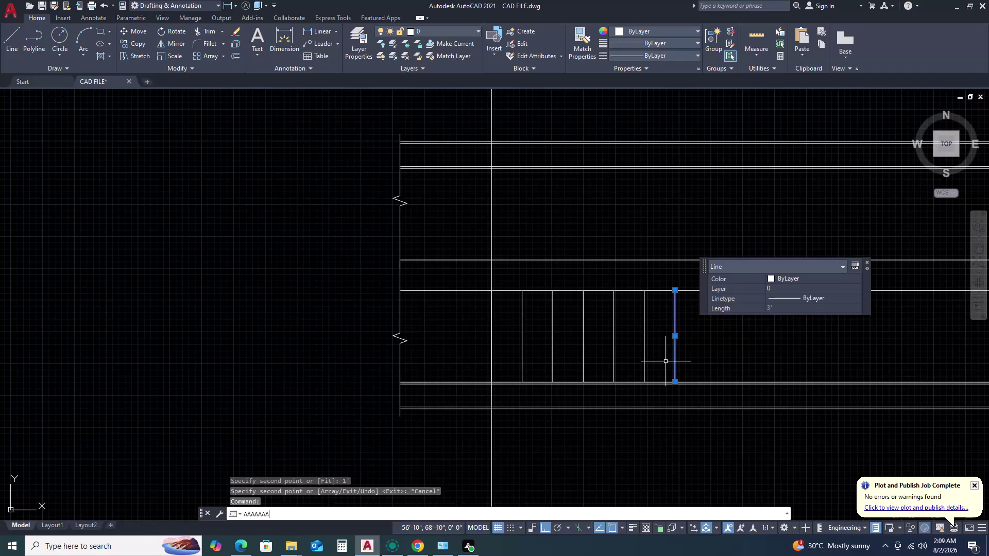
Cancel the pending array of the tread end line.
key(BackSpace)
text(R)
key(space)
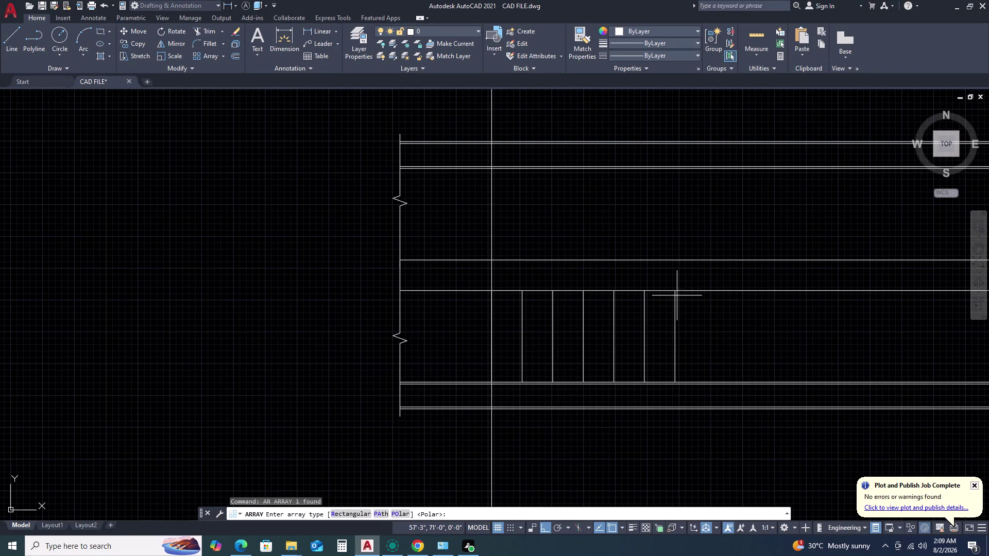
key(Escape)
Draw a vertical line from the last tread end to the upper wall edge, then erase it as overlong.
key(l)
key(space)
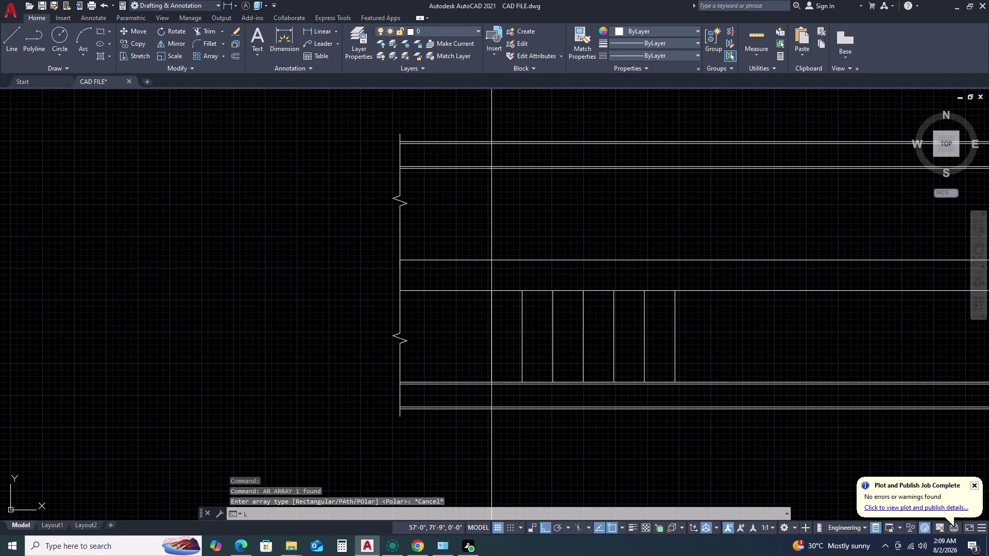
click(674, 291)
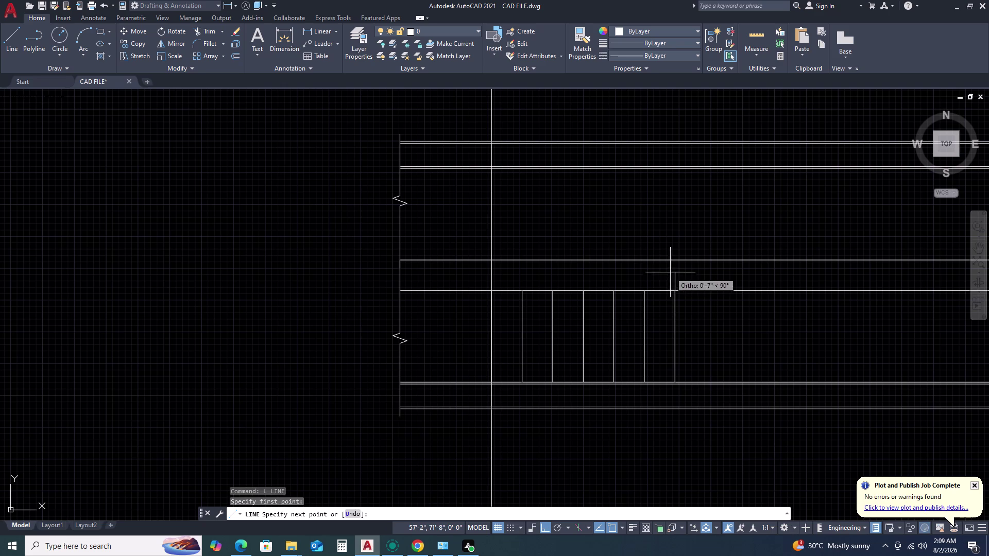
click(673, 140)
key(Escape)
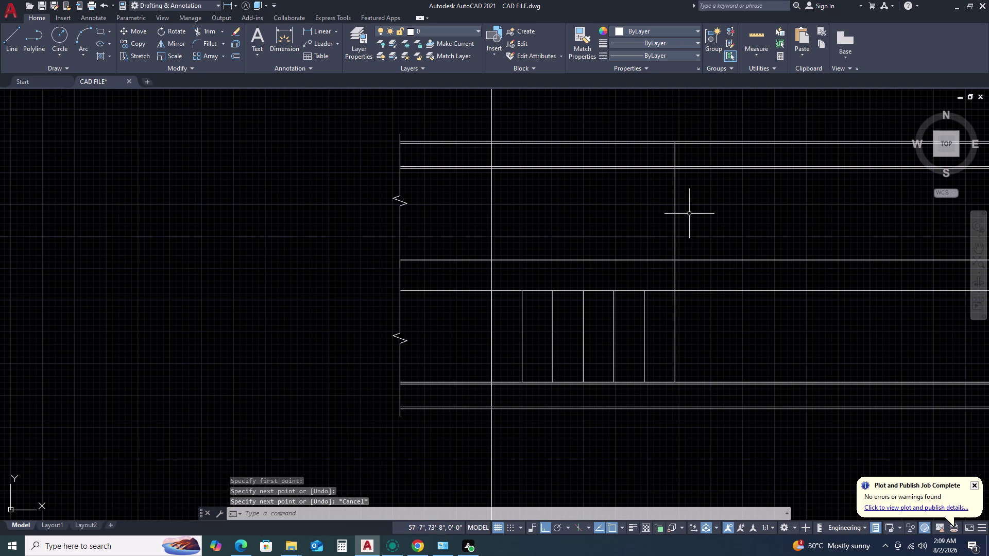
drag(682, 213, 668, 215)
click(650, 218)
key(Delete)
Redraw the vertical line from the last tread end only up to the landing line.
key(l)
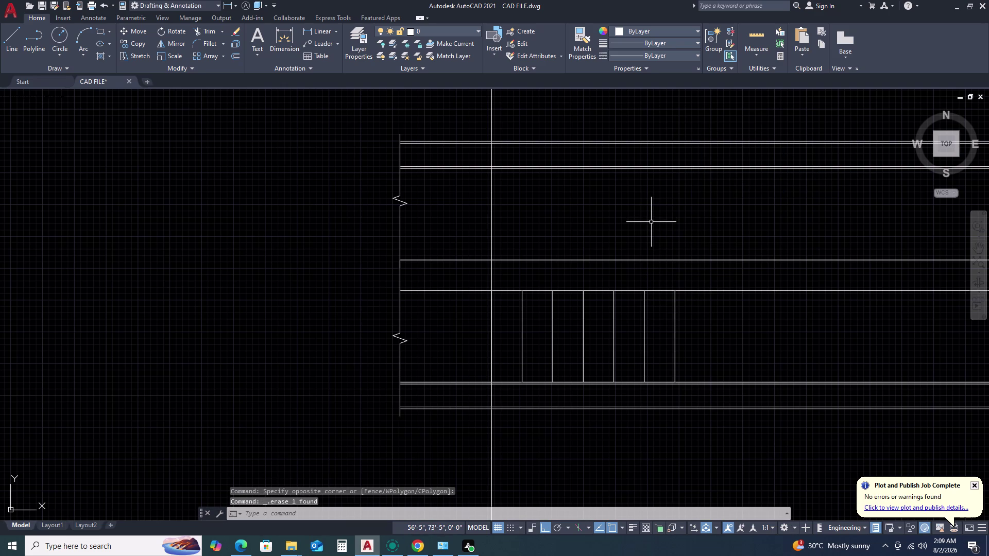
key(space)
click(675, 292)
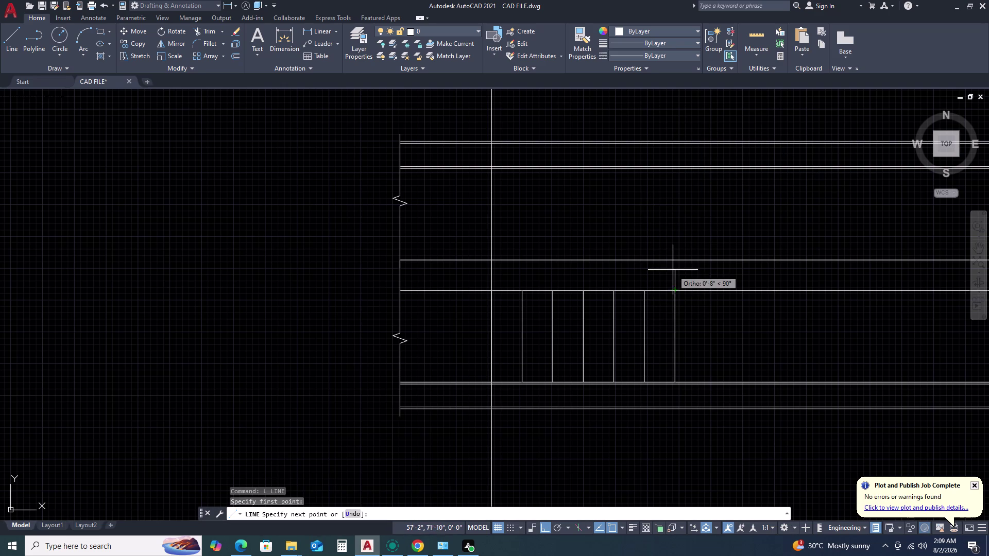
click(676, 260)
key(Escape)
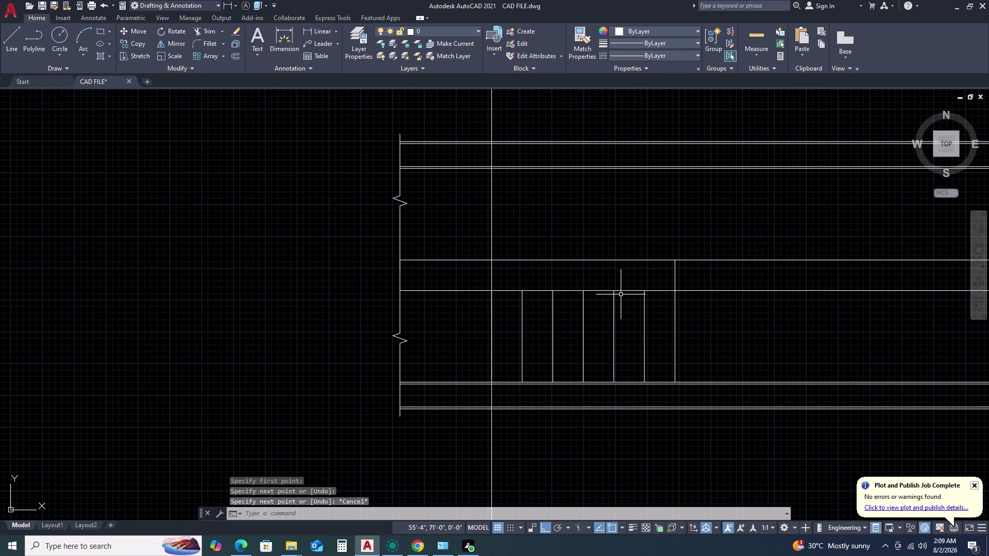
click(675, 314)
text(AR)
key(space)
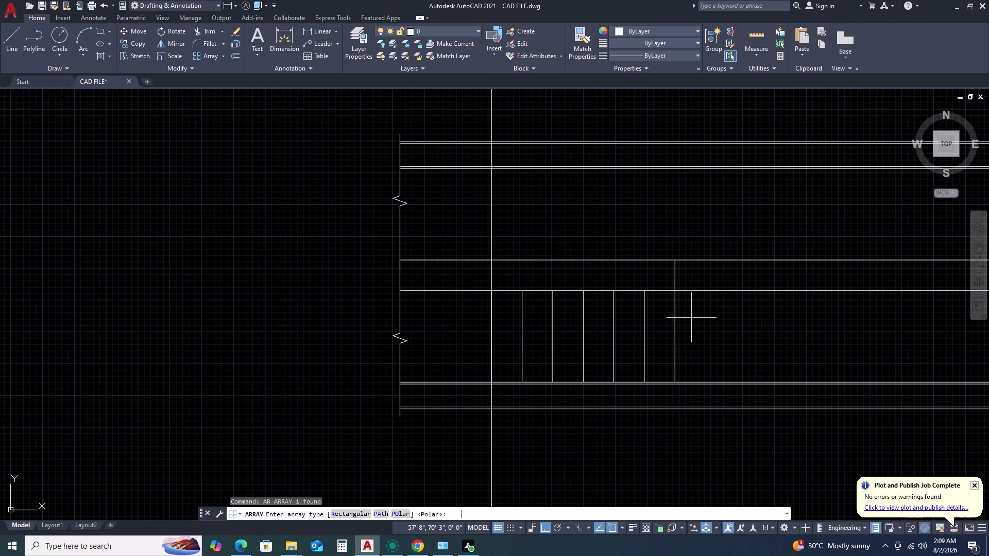
Make it a polar array centred at the short line's top end with 9 items.
click(402, 516)
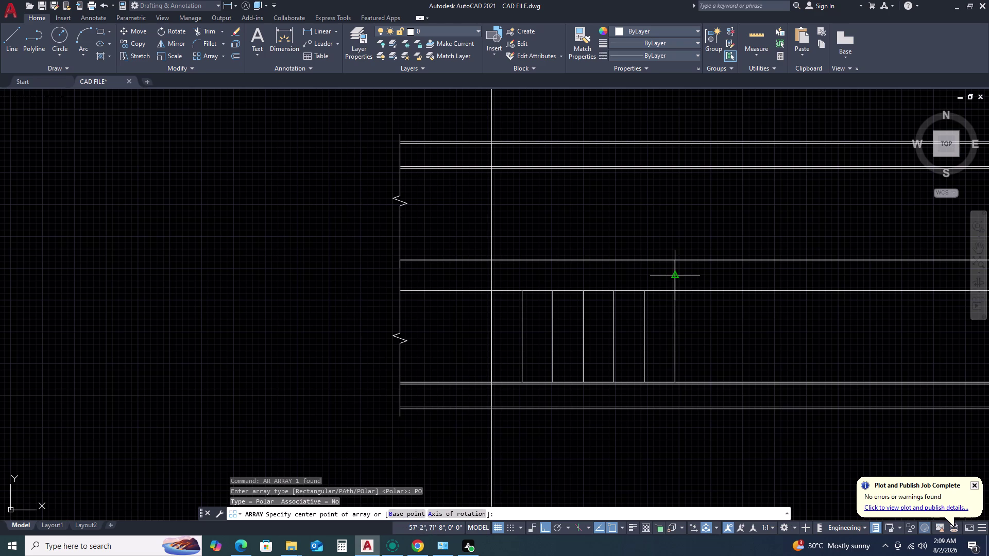
click(673, 274)
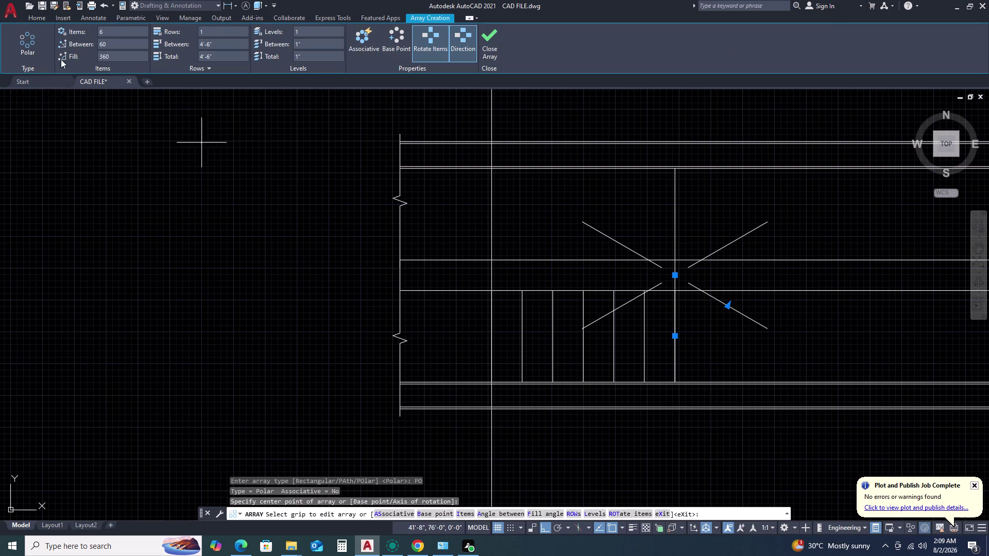
click(107, 32)
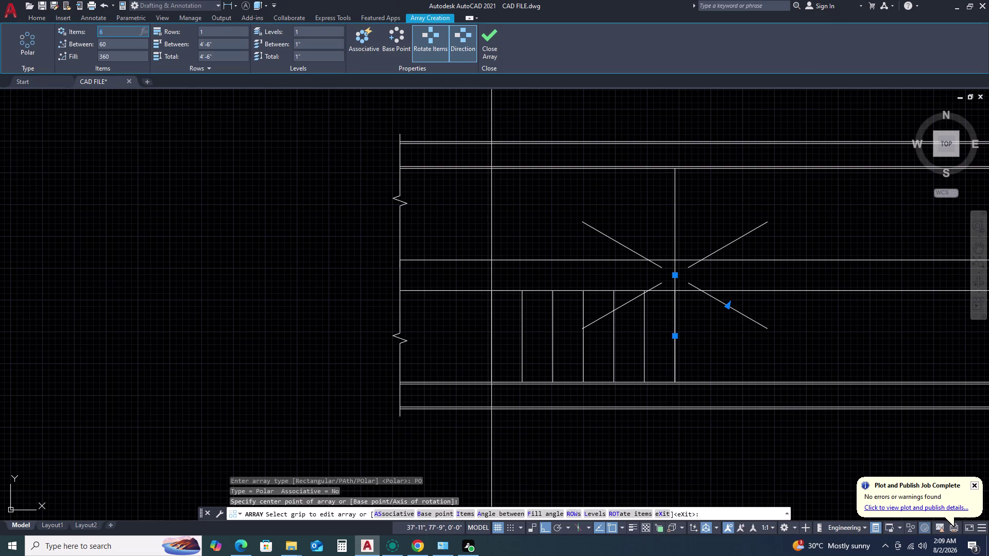
key(Page_Up)
key(Return)
click(119, 44)
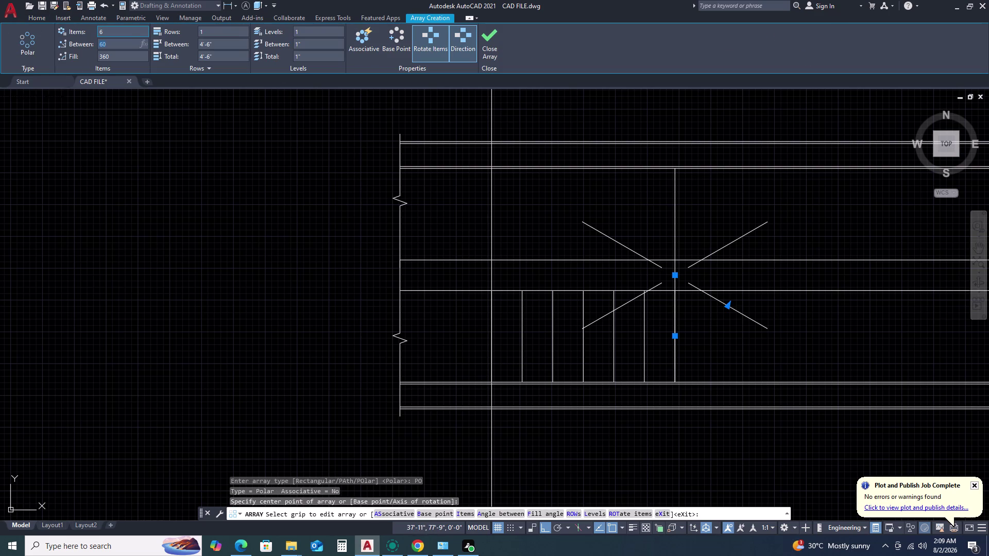
click(112, 28)
key(Page_Up)
key(Return)
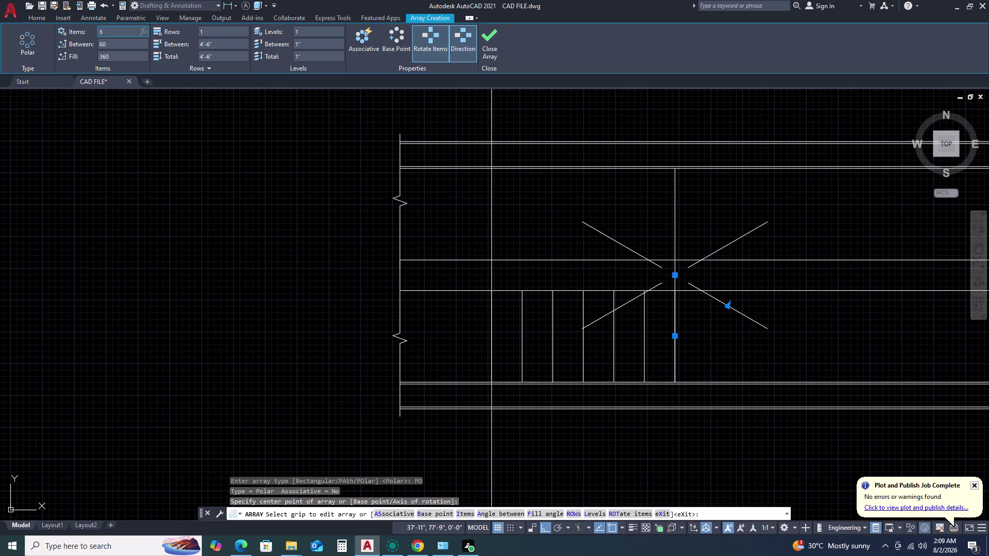
click(108, 31)
key(BackSpace)
key(Page_Up)
key(Page_Up)
key(Page_Up)
key(9)
click(110, 55)
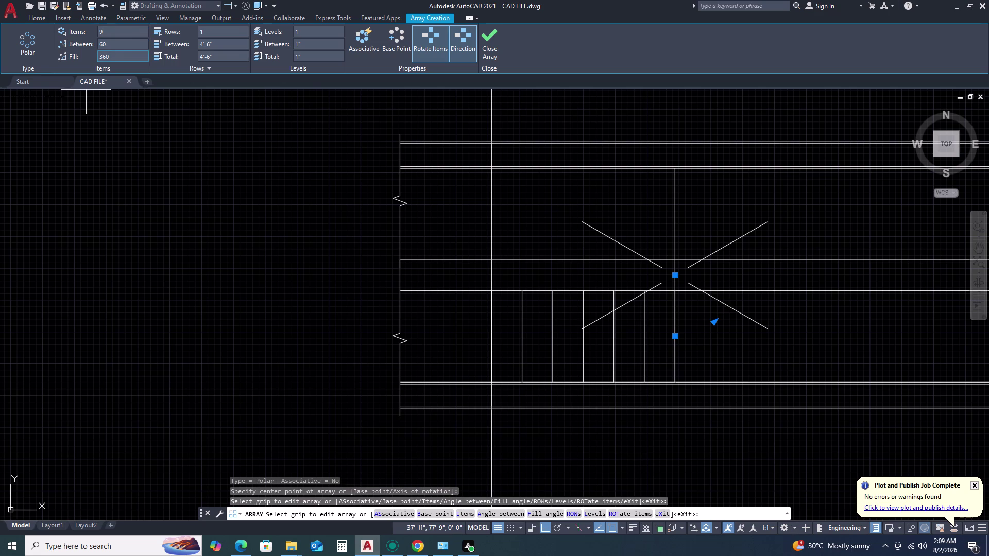
key(End)
key(Up)
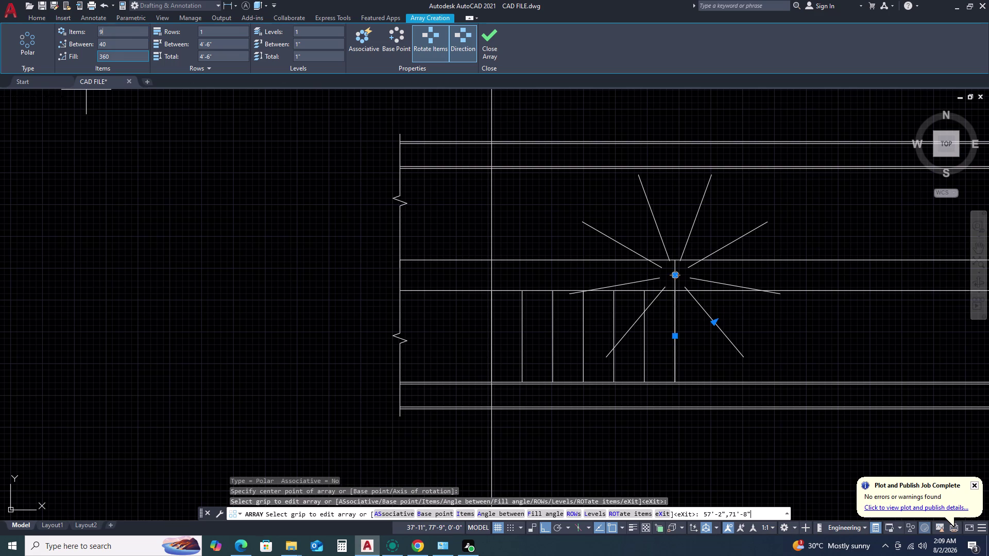
key(Return)
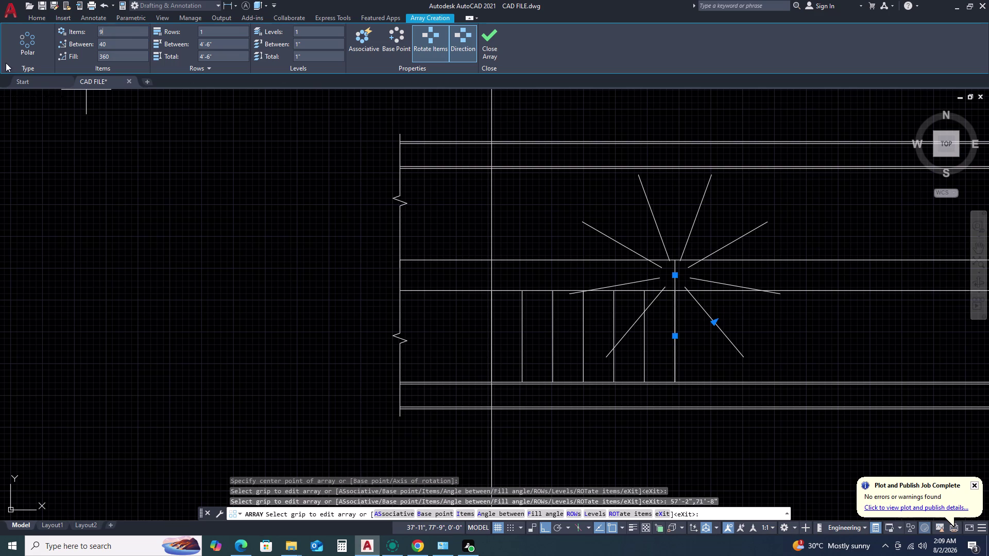
Set the array fill angle to 180 degrees and close the array.
click(111, 57)
double_click(111, 57)
click(111, 55)
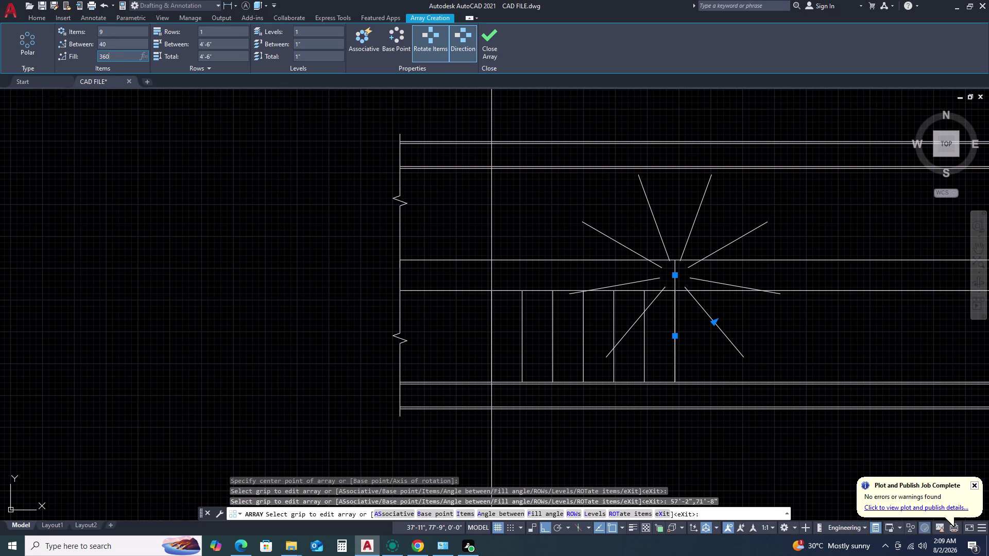
click(110, 55)
key(BackSpace)
key(BackSpace)
key(BackSpace)
key(1)
text(80)
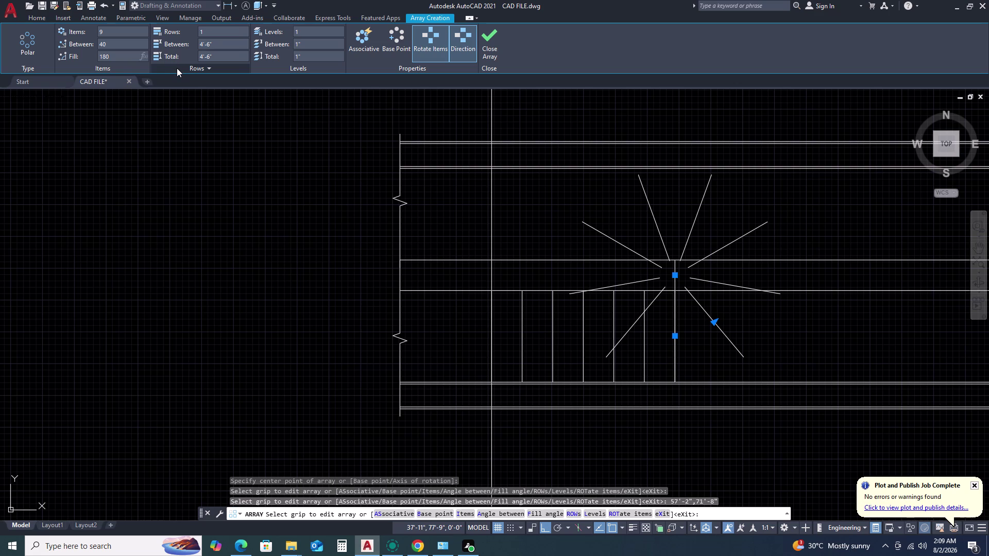
key(Return)
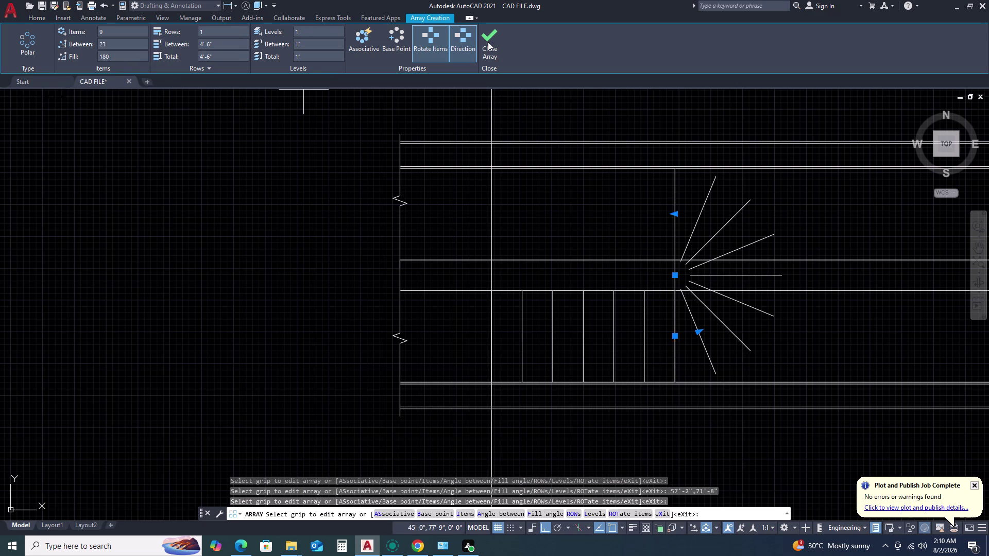
click(489, 44)
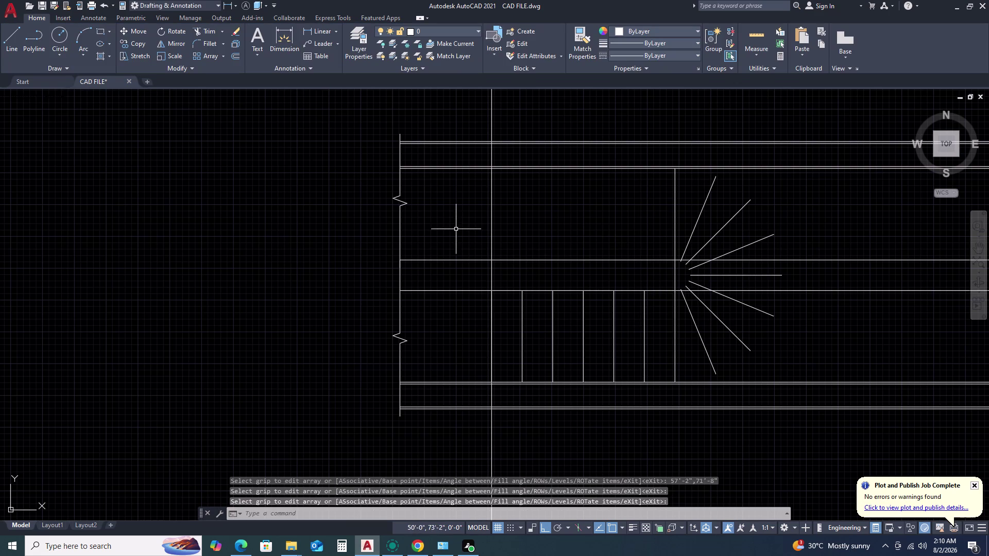
Copy the vertical landing line, using its lower end as the base point.
triple_click(677, 199)
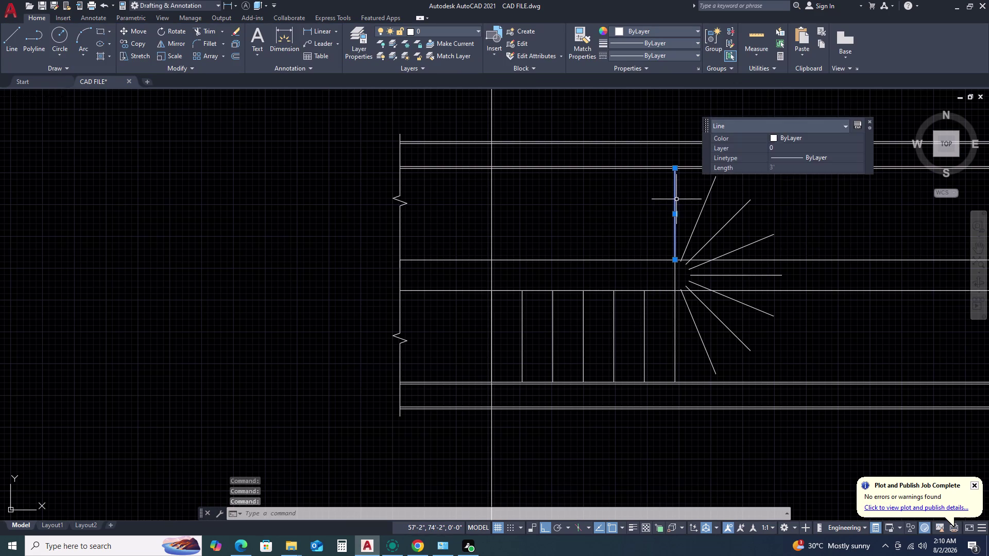
key(c)
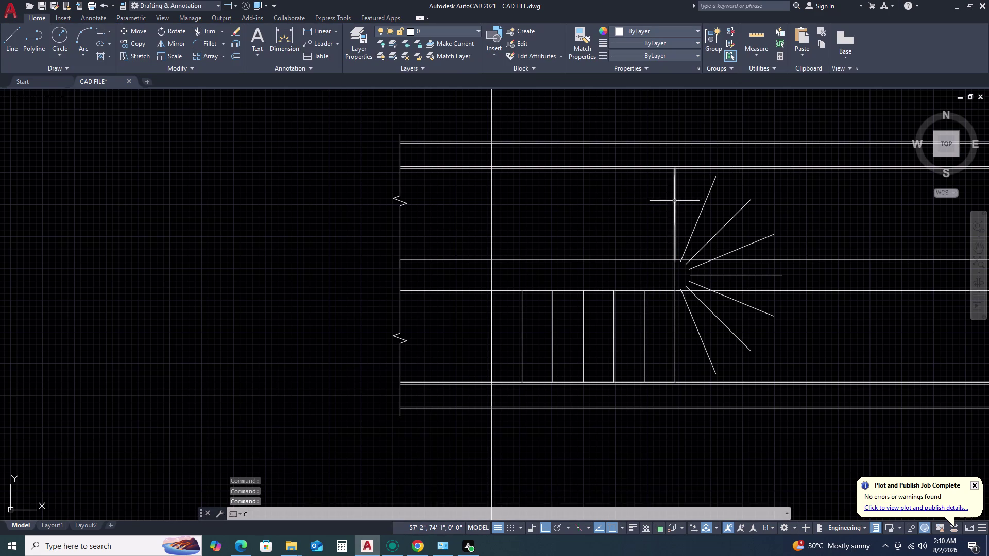
key(o)
key(space)
click(676, 244)
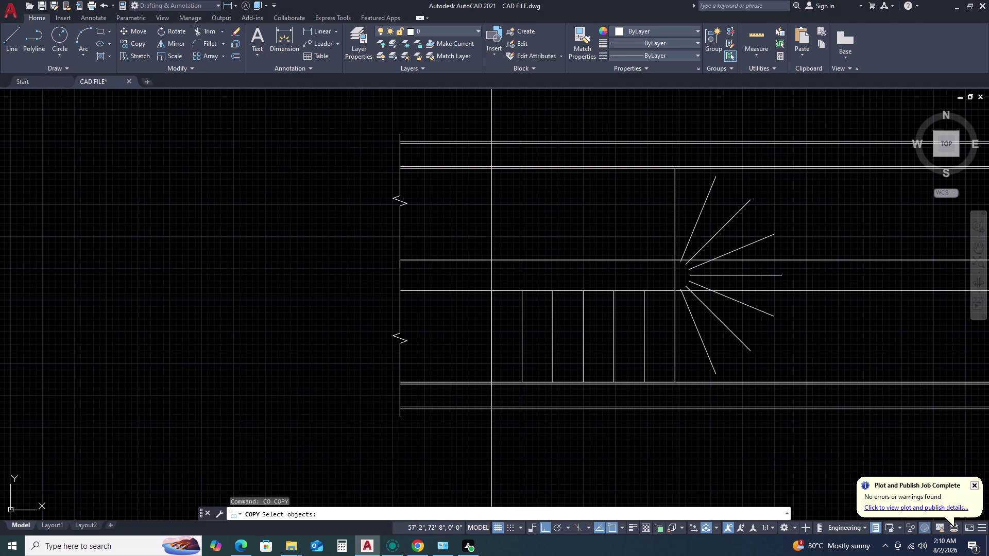
key(space)
click(673, 259)
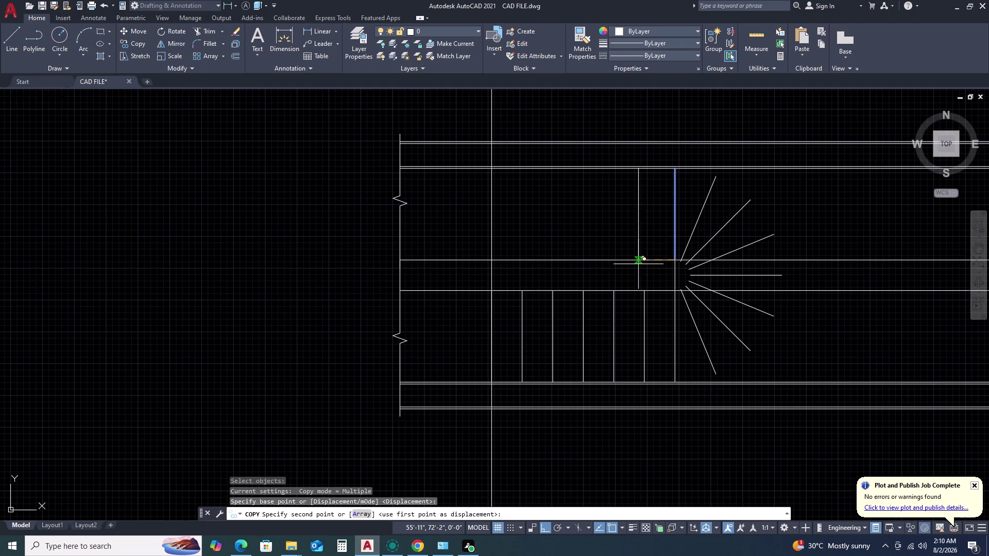
Choose the copy's Array option and enter 7 items.
key(a)
text(R)
key(space)
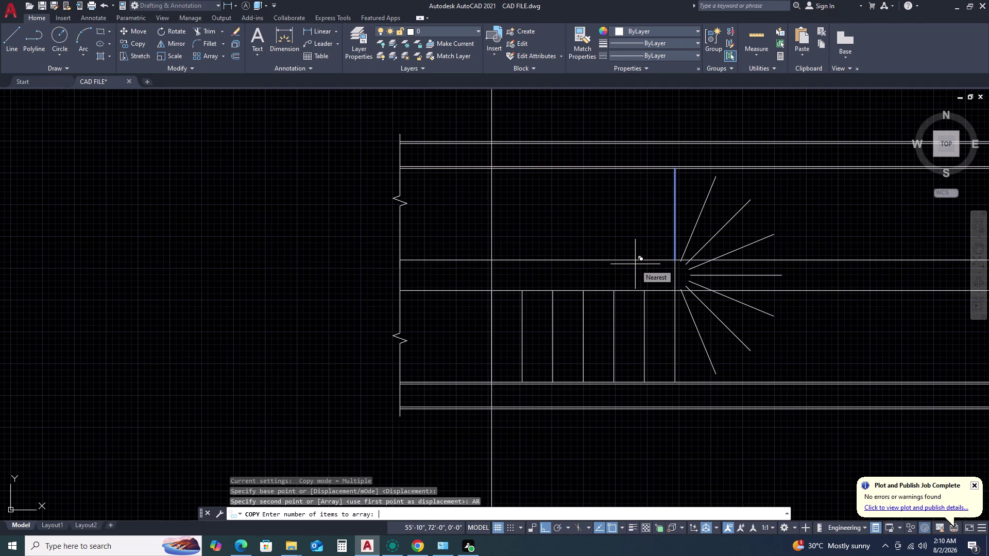
key(Home)
key(Return)
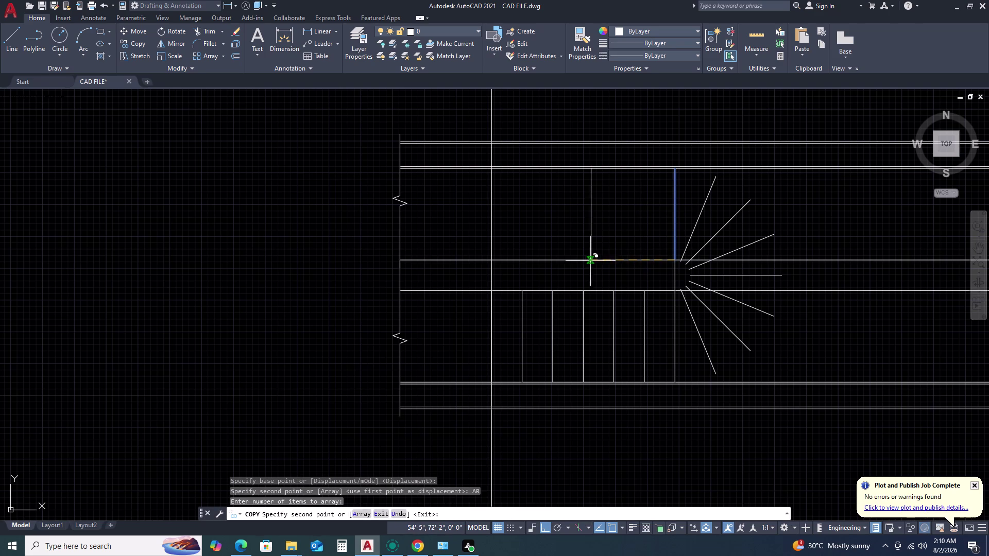
scroll(down, 3)
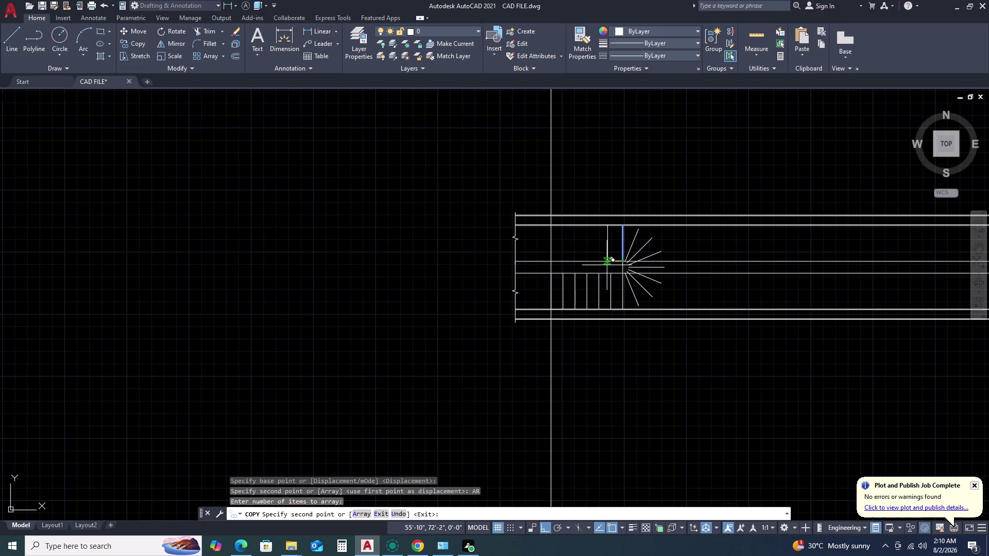
key(a)
text(RT)
key(BackSpace)
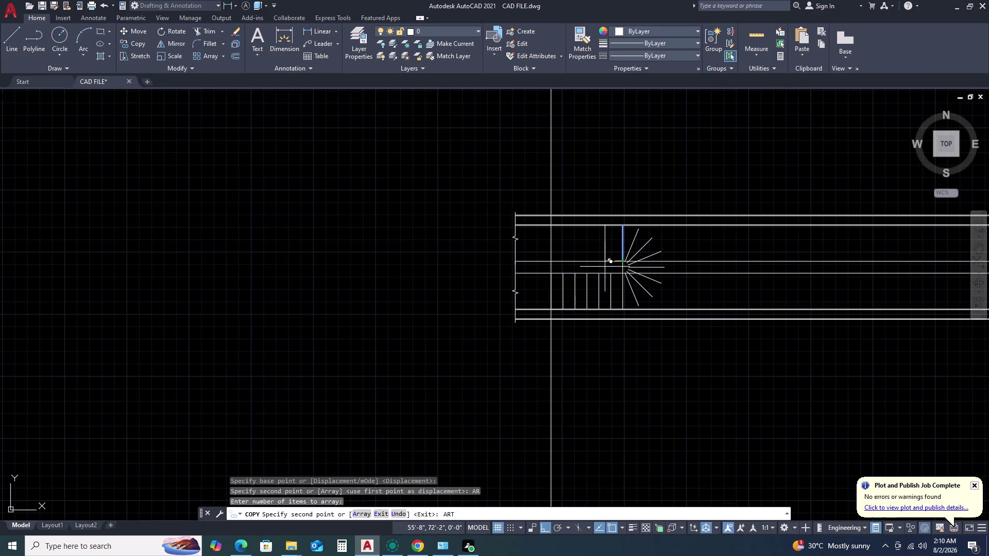
key(BackSpace)
key(space)
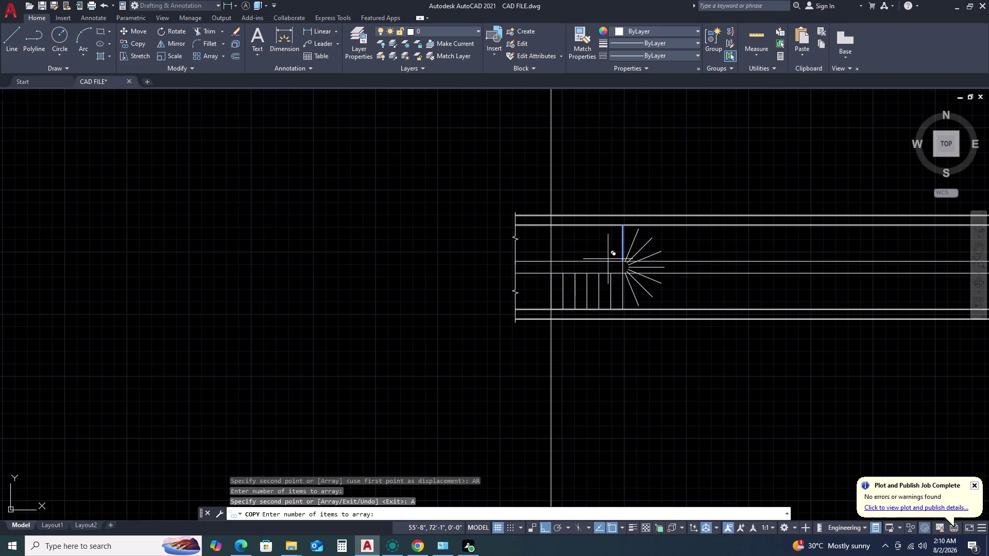
key(Home)
key(Return)
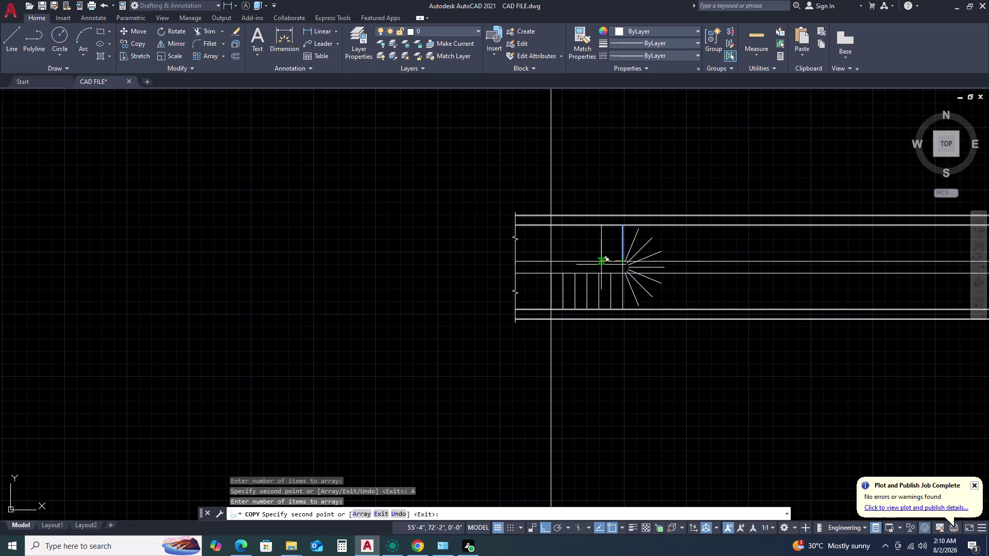
text(7)
key(space)
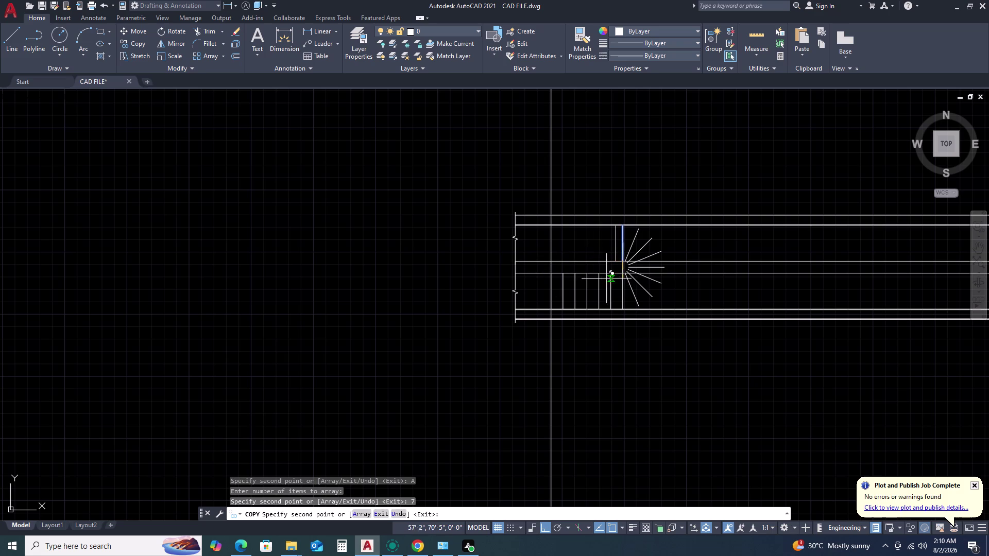
scroll(up, 3)
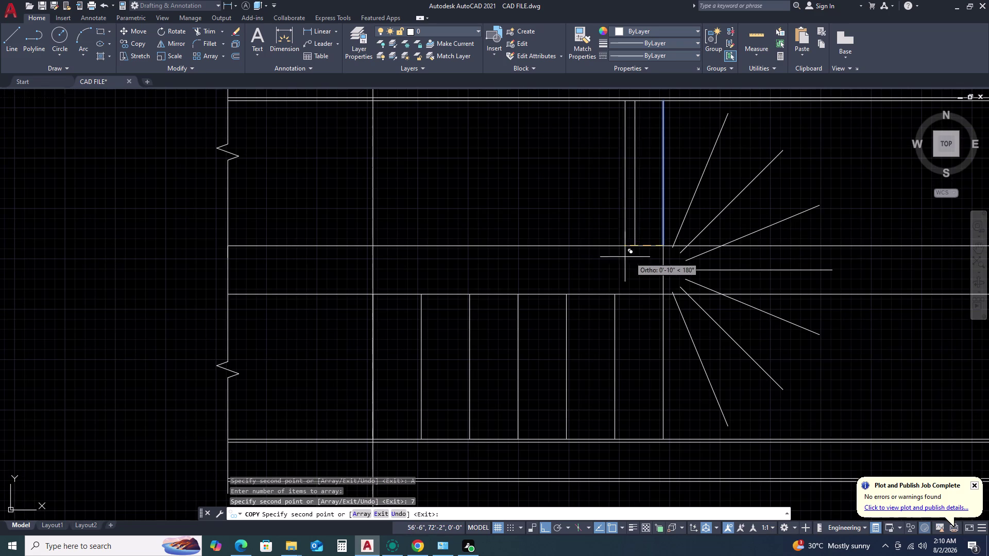
Cancel the copy and erase the stray vertical line in the upper flight.
key(Escape)
click(643, 220)
click(600, 229)
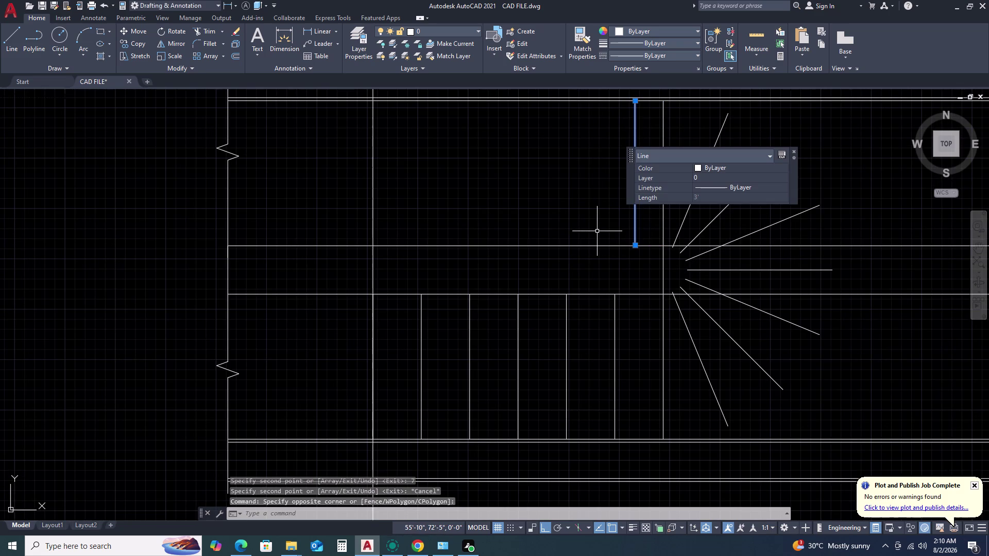
key(Delete)
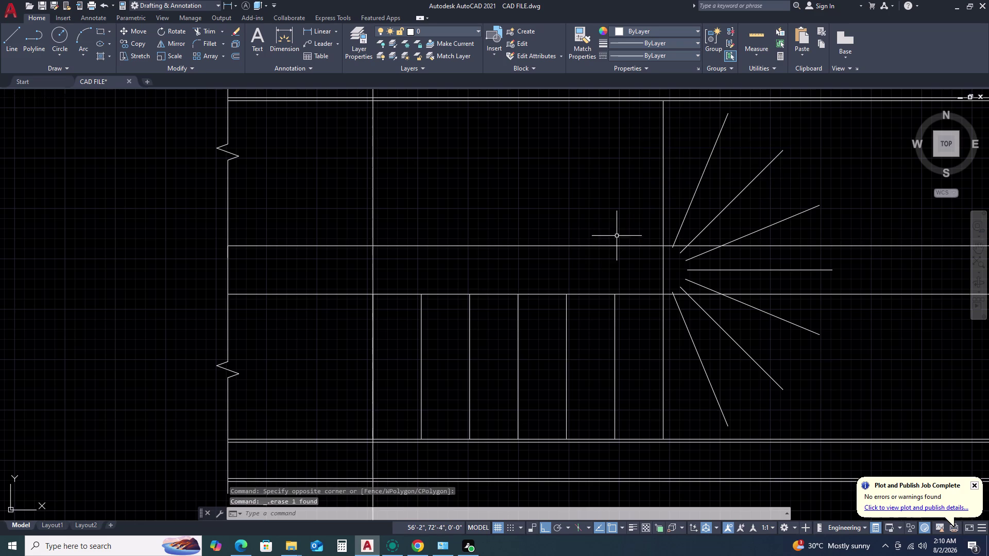
Copy the riser as an array of 7 treads spaced 1' apart.
click(664, 225)
text(C)
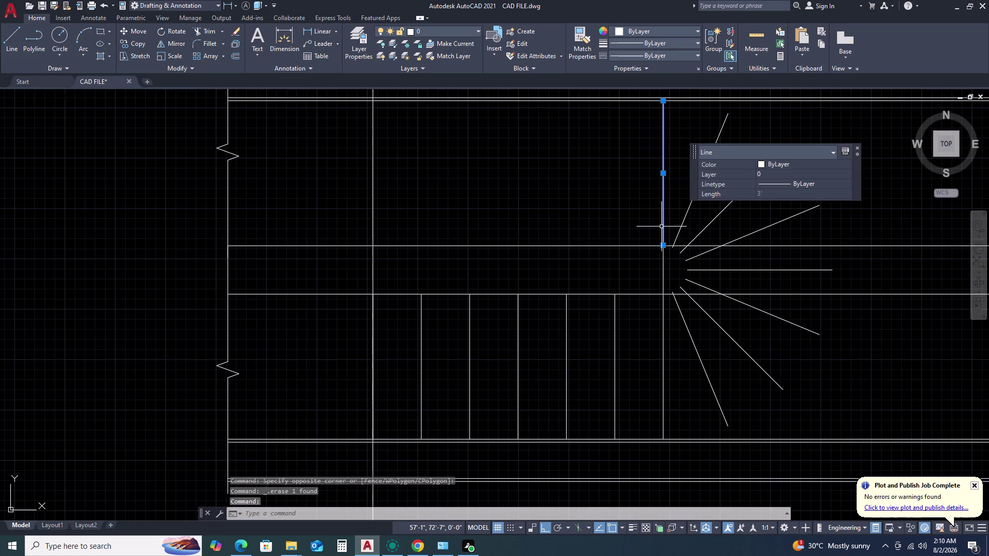
text(O)
key(space)
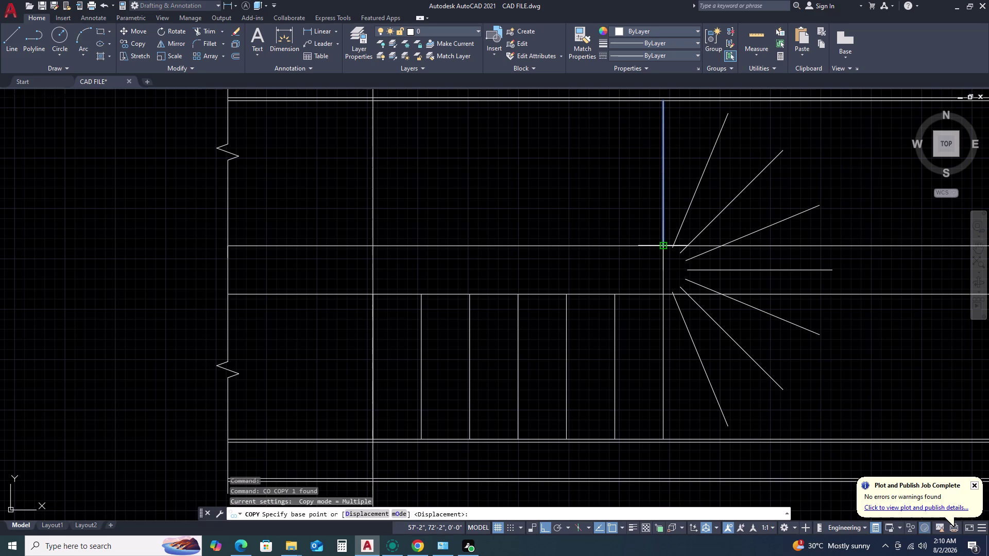
click(662, 245)
key(a)
key(space)
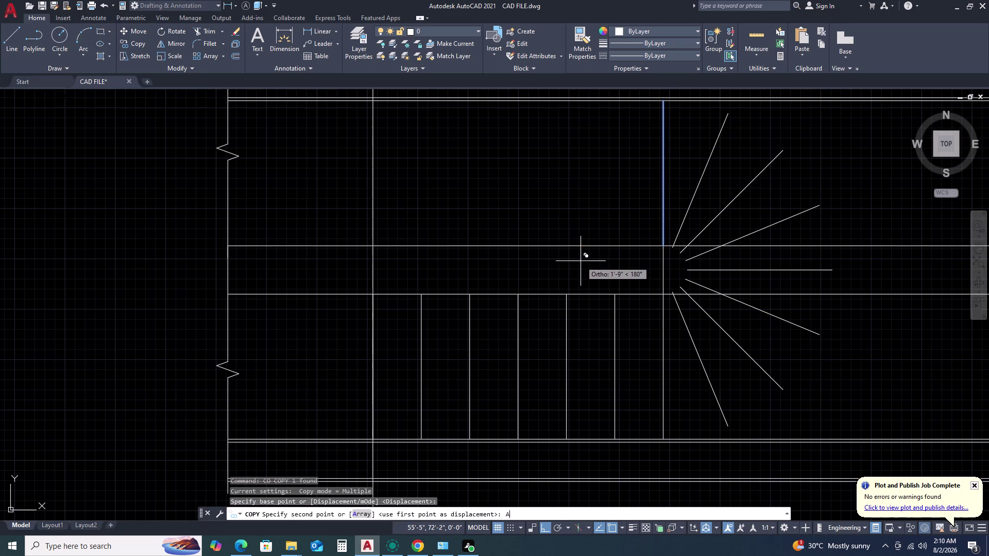
text(7)
key(space)
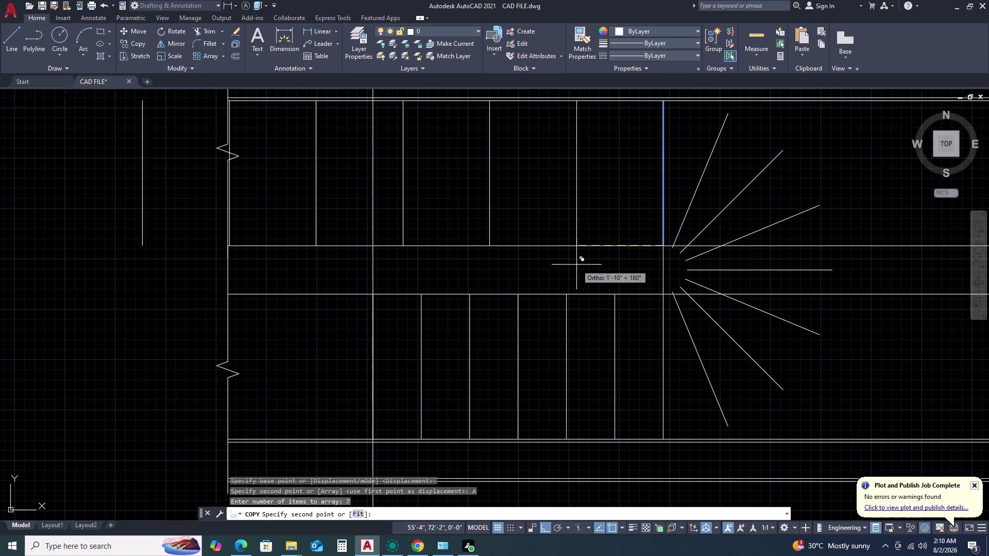
text(1')
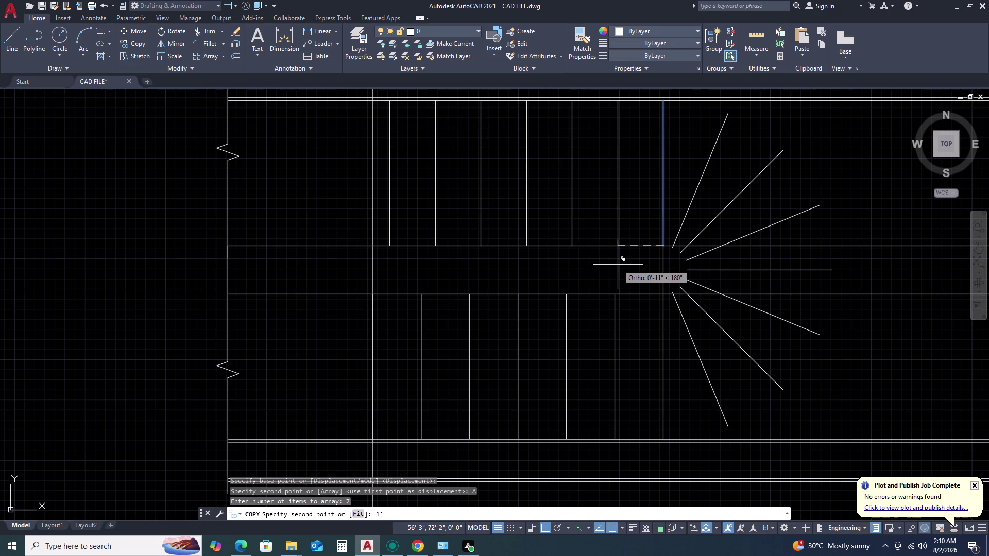
key(Return)
scroll(down, 3)
key(Escape)
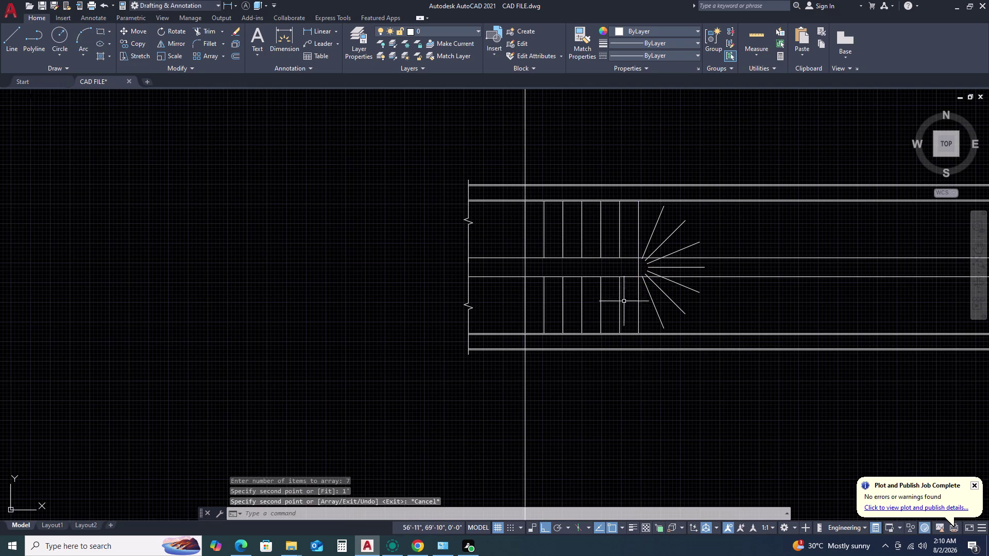
scroll(up, 3)
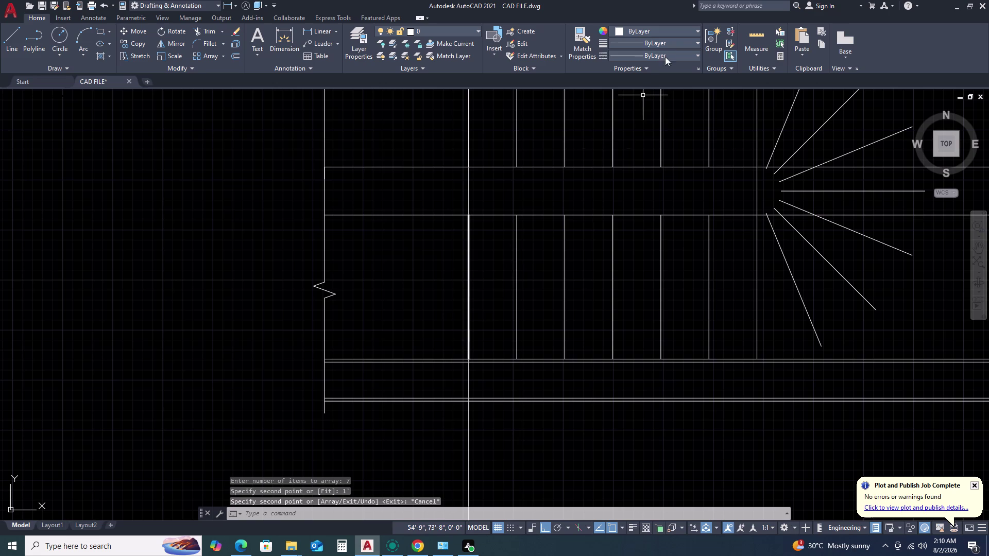
Make the dashed ACAD_ISO02W100 linetype current.
click(669, 51)
click(661, 93)
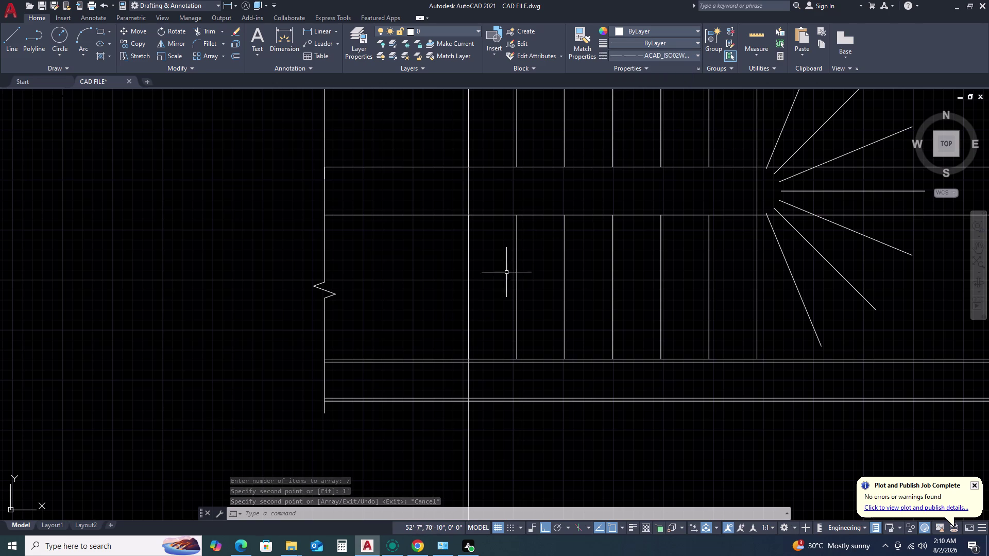
click(467, 284)
key(o)
key(space)
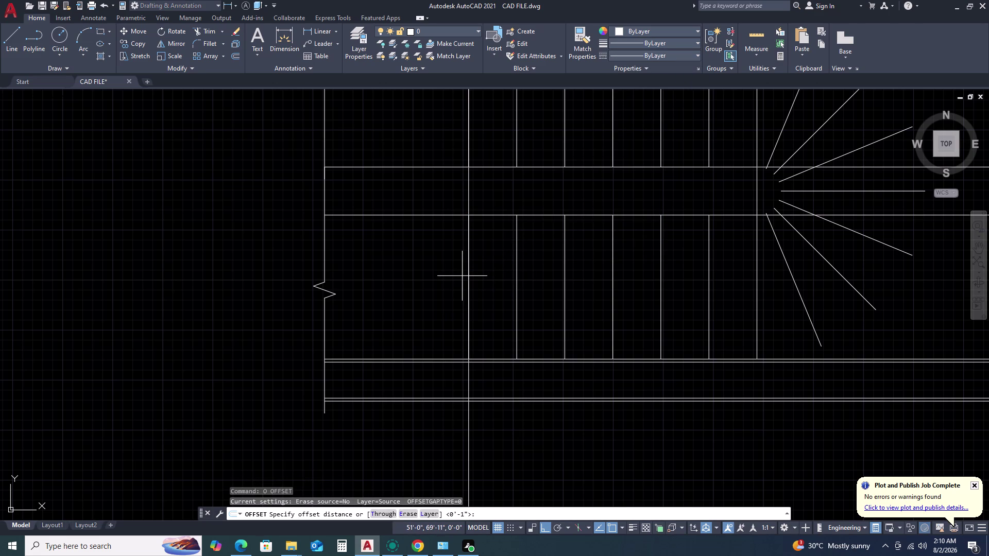
Offset the lower flight's starting edge 1 inch inward.
key(End)
key(Return)
key(Escape)
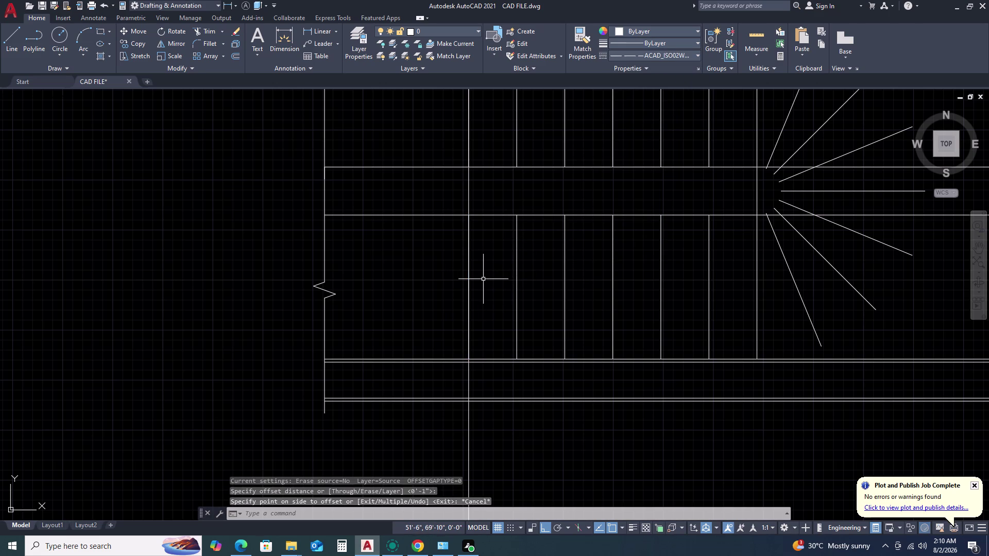
key(space)
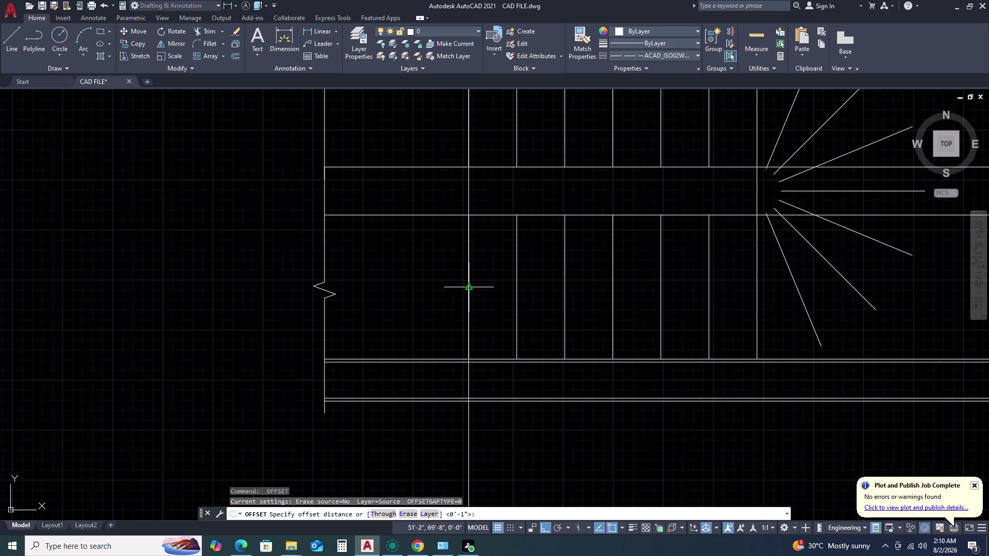
key(space)
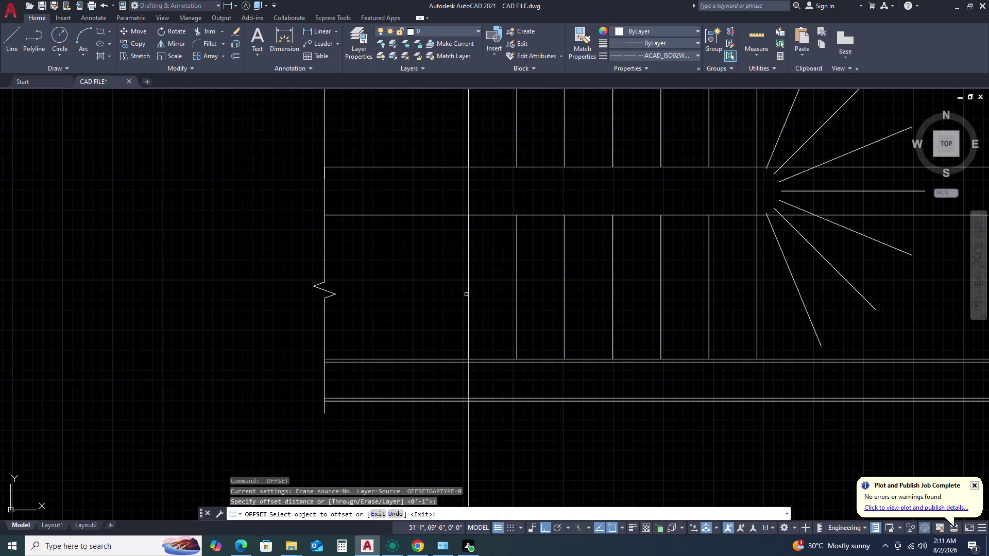
click(469, 298)
click(488, 297)
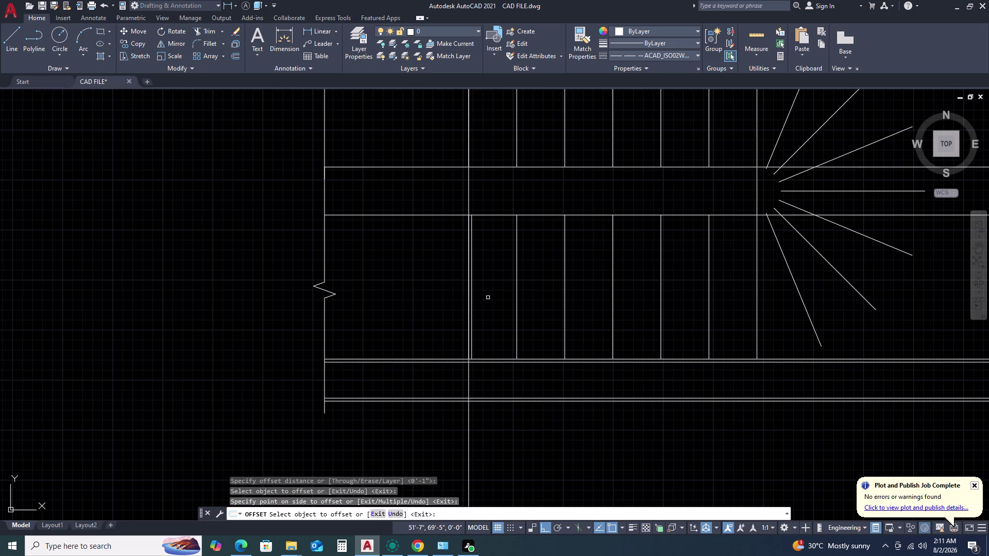
key(Escape)
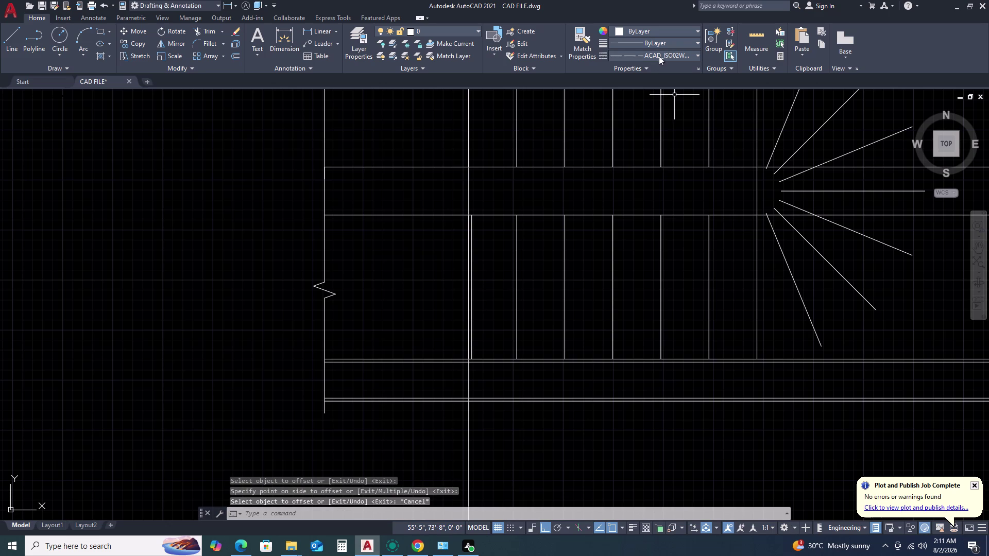
Give the new offset line the dashed ACAD_ISO02W100 linetype.
click(472, 253)
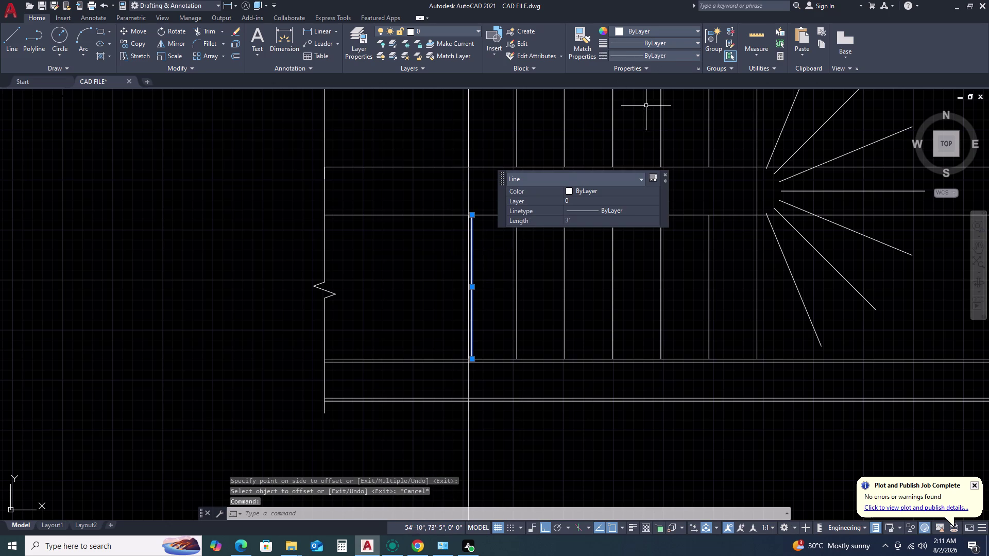
click(668, 55)
click(642, 91)
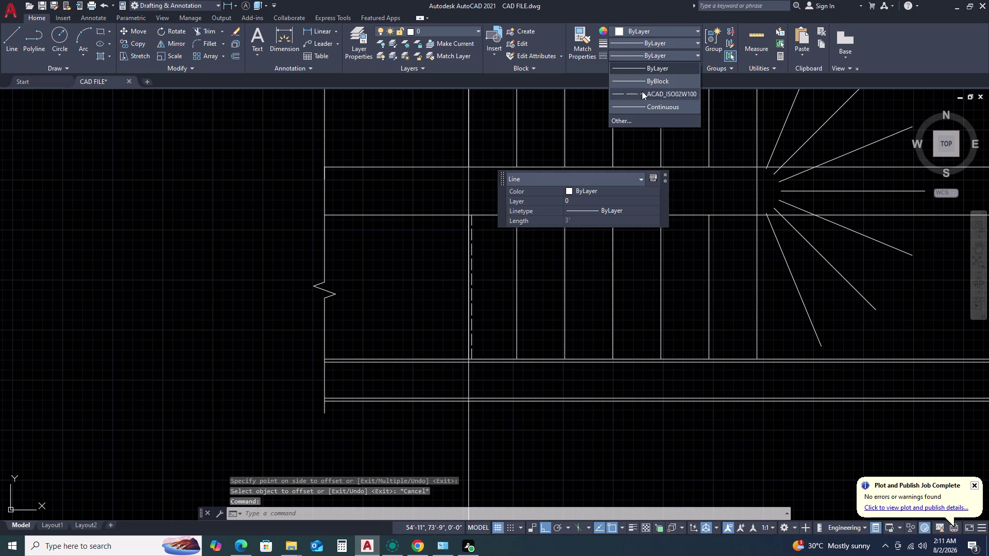
key(Escape)
scroll(up, 3)
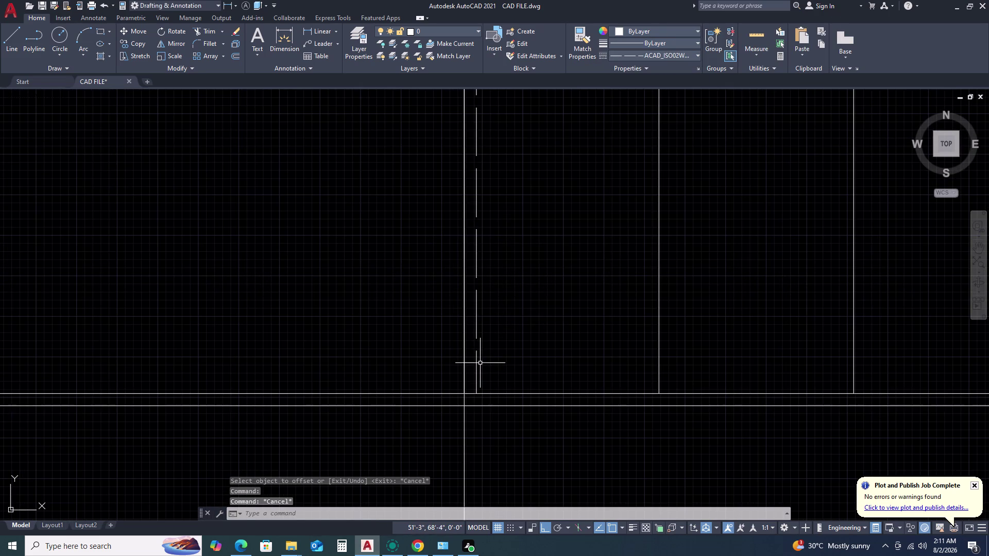
click(477, 365)
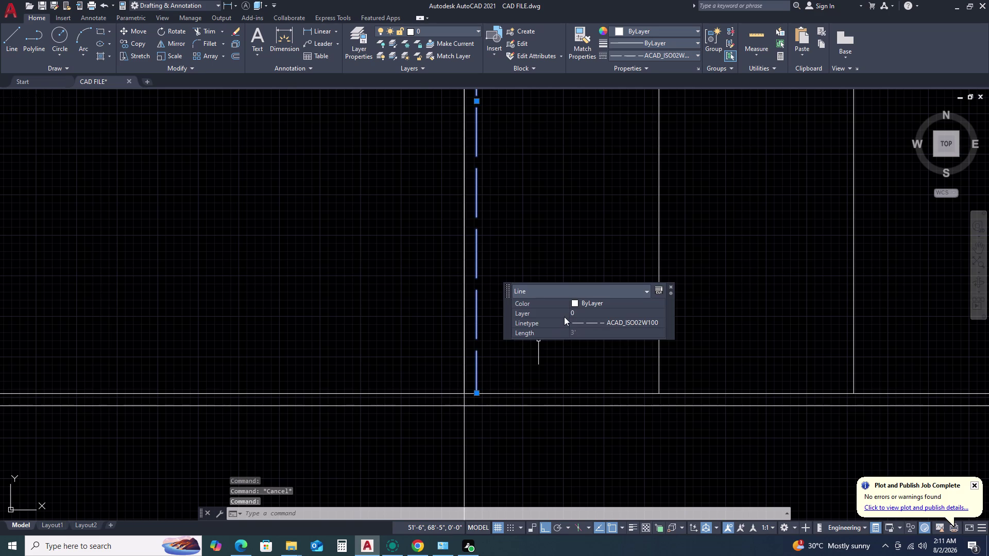
Copy the dashed line as an array of 7 items.
key(c)
key(o)
key(space)
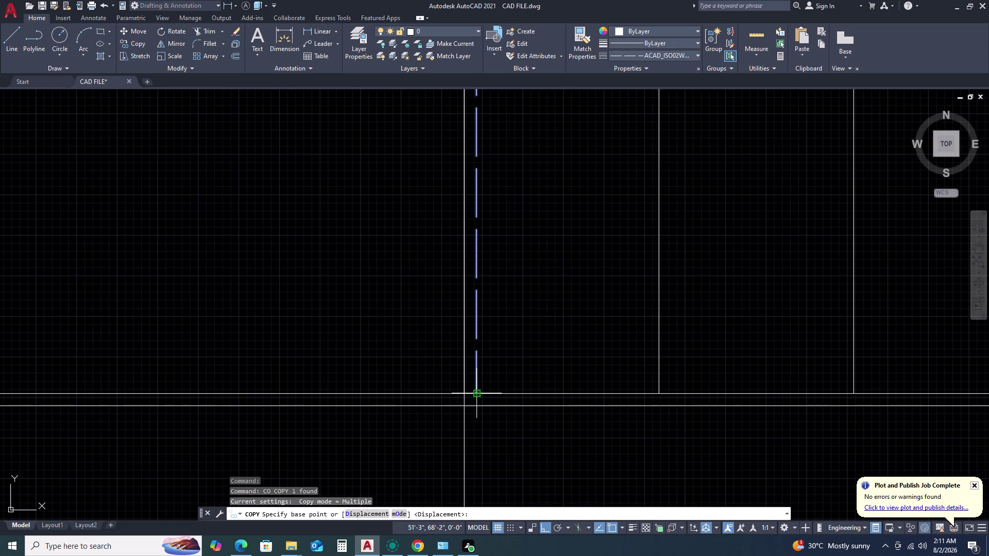
drag(487, 400, 532, 408)
text(A)
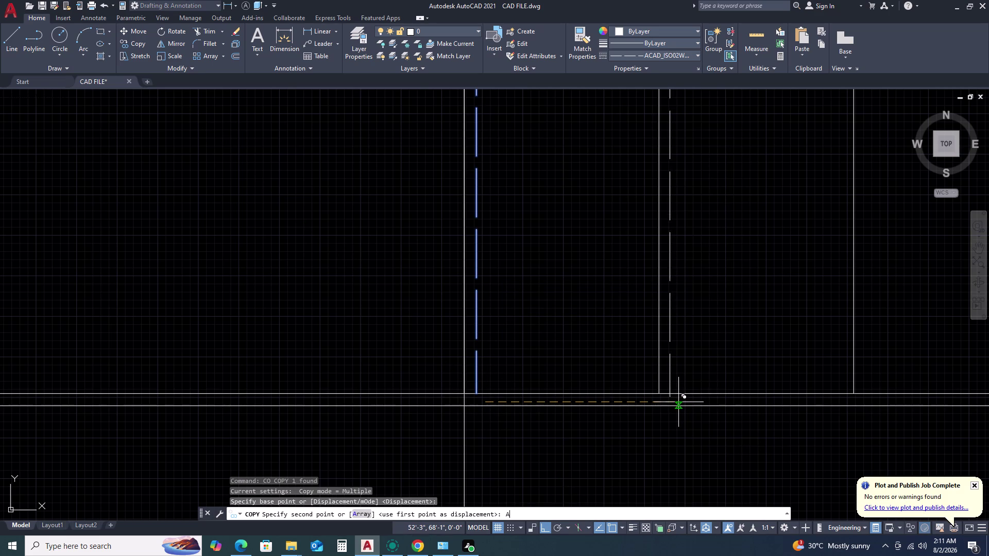
text(R)
key(space)
scroll(down, 3)
scroll(down, 3)
middle_drag(682, 394, 670, 394)
middle_drag(596, 366, 528, 327)
middle_drag(528, 324, 535, 321)
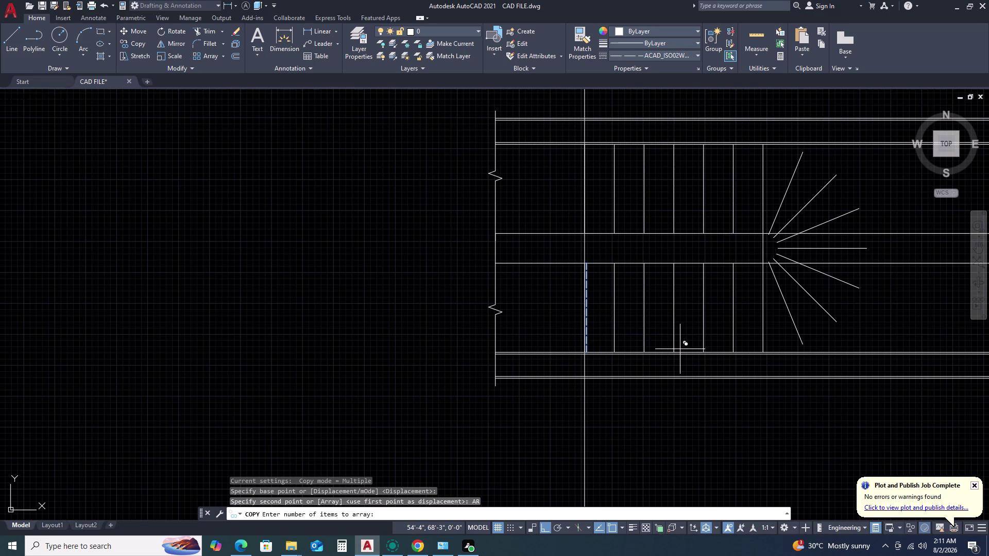
key(Home)
key(Return)
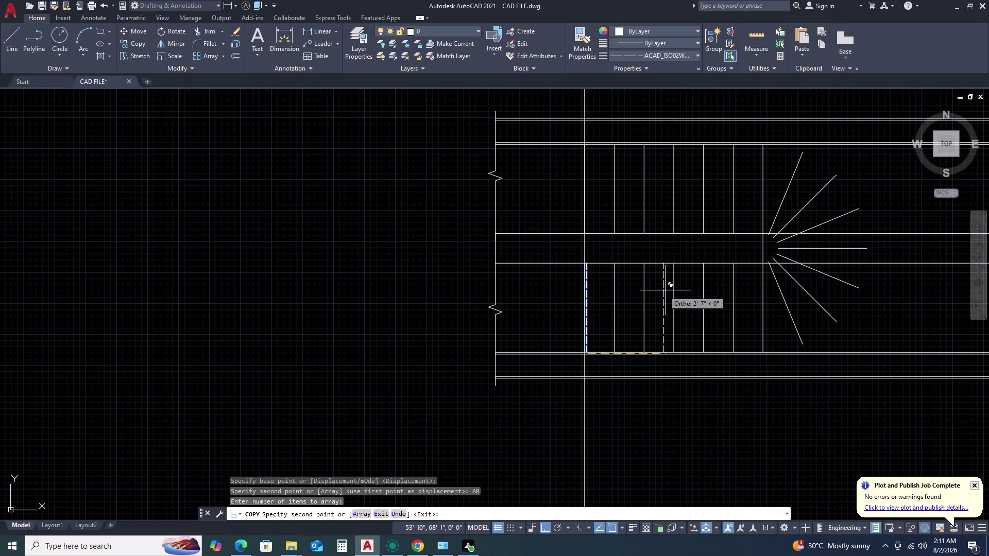
key(7)
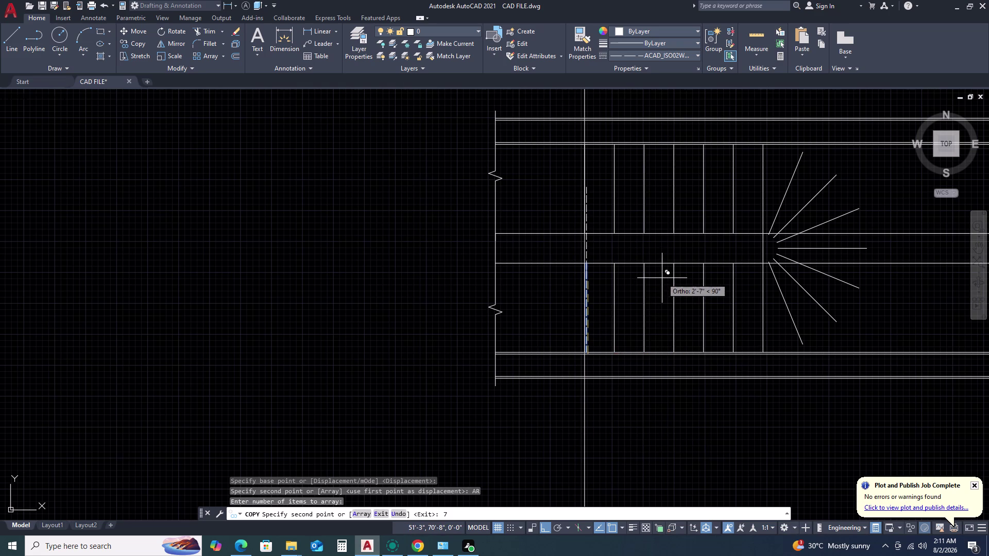
key(space)
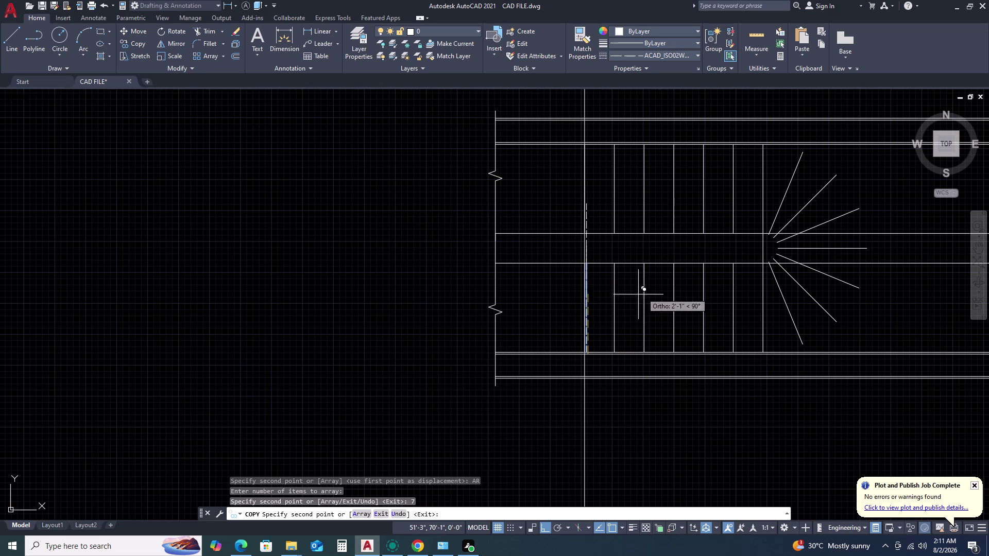
Cancel the copy and undo twice to remove the arrayed dashed copies.
key(Escape)
scroll(up, 3)
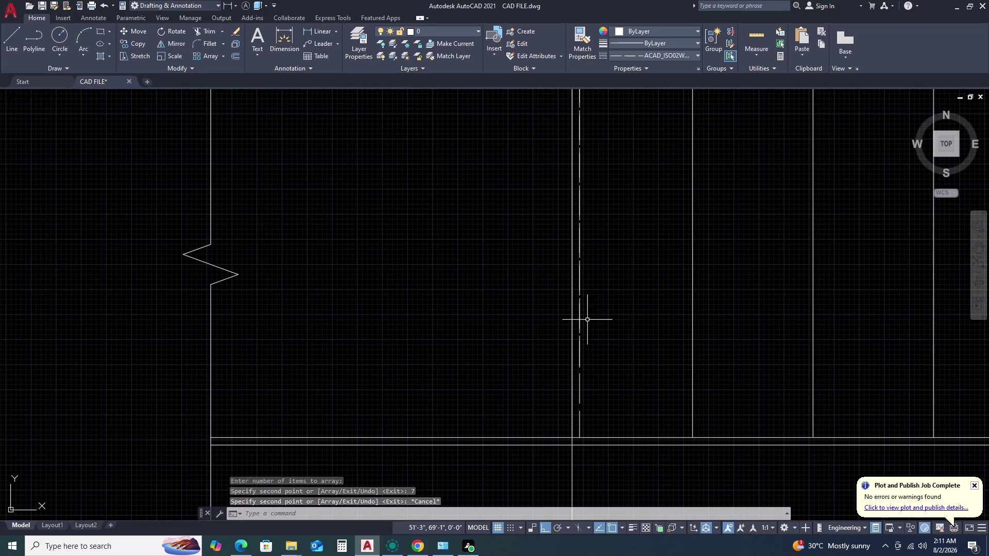
key(ctrl+z)
key(ctrl+z)
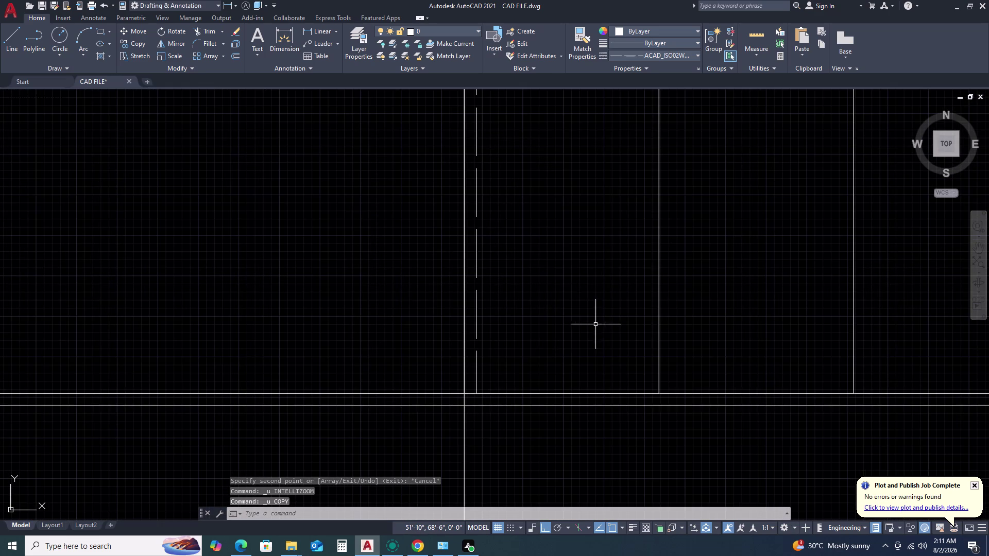
scroll(down, 3)
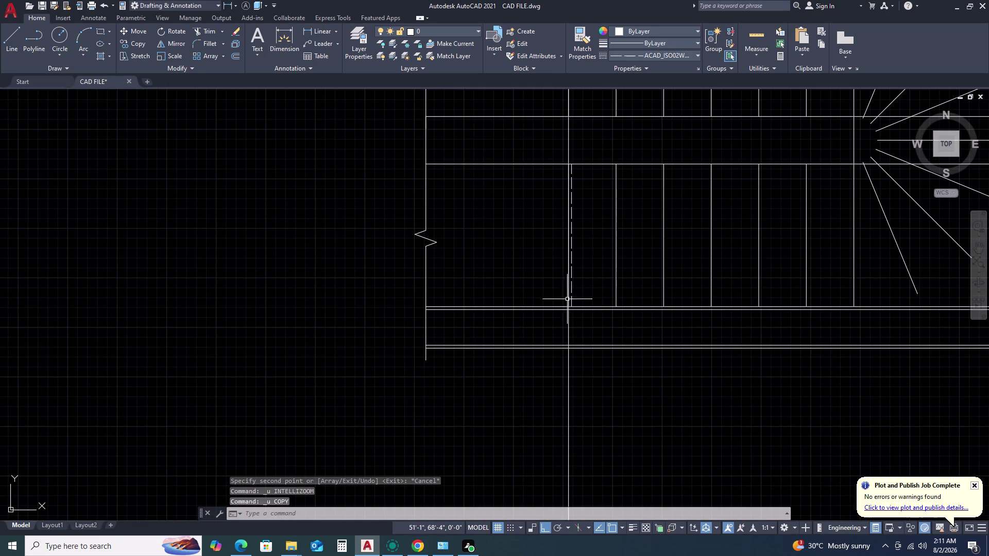
scroll(up, 3)
Start copying the lower flight's left dashed line from its bottom endpoint.
click(570, 305)
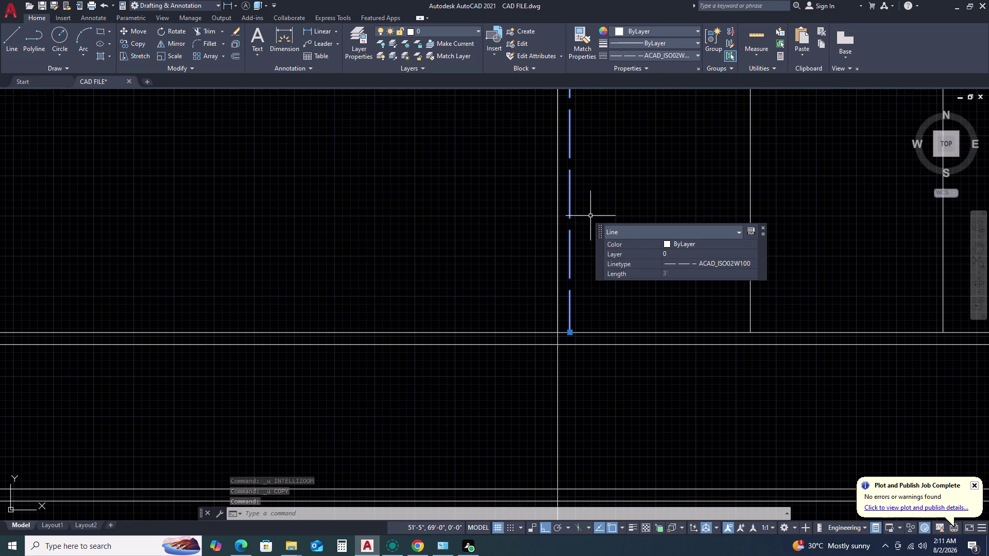
key(a)
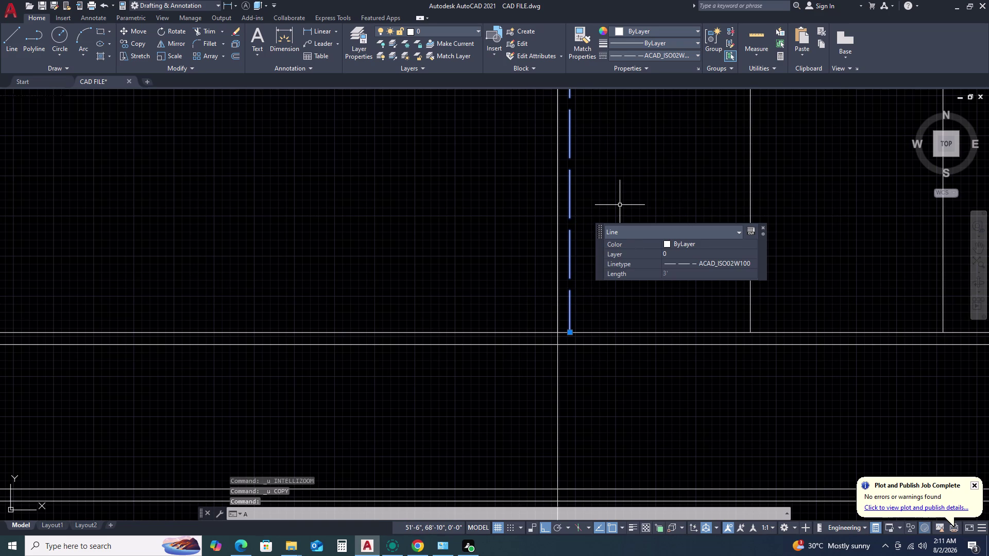
key(BackSpace)
key(c)
key(o)
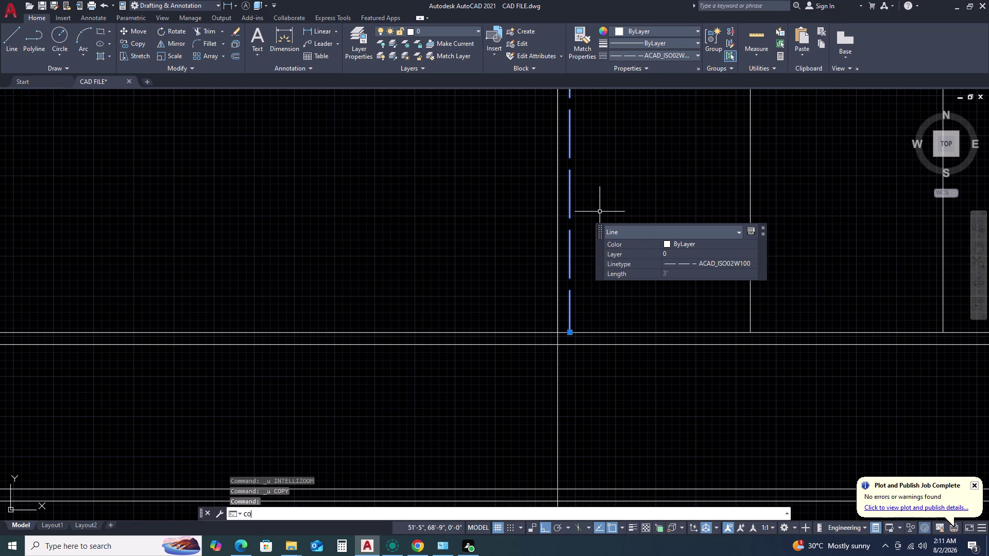
key(space)
click(566, 335)
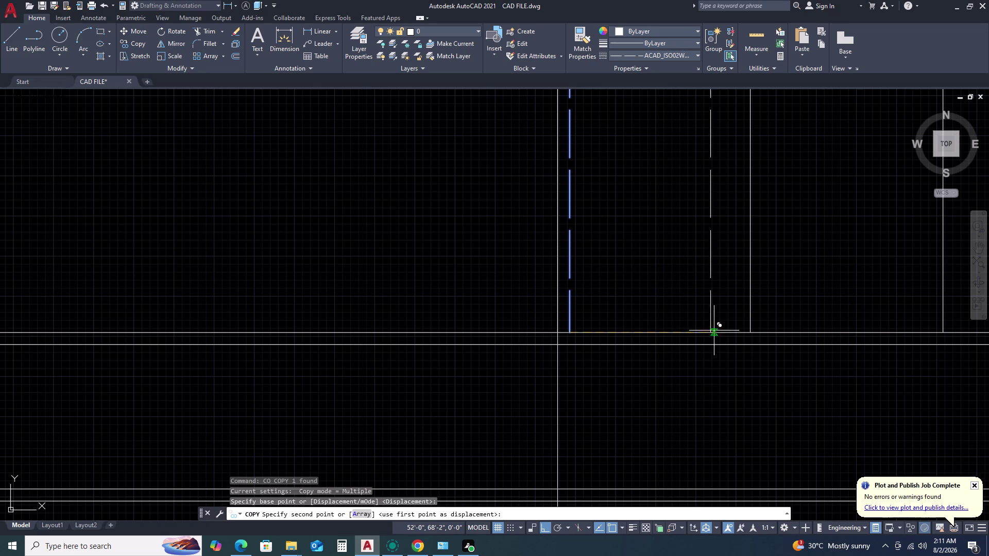
Array the copy into 7 dashed lines spaced 1' apart across the lower flight.
key(a)
key(r)
key(space)
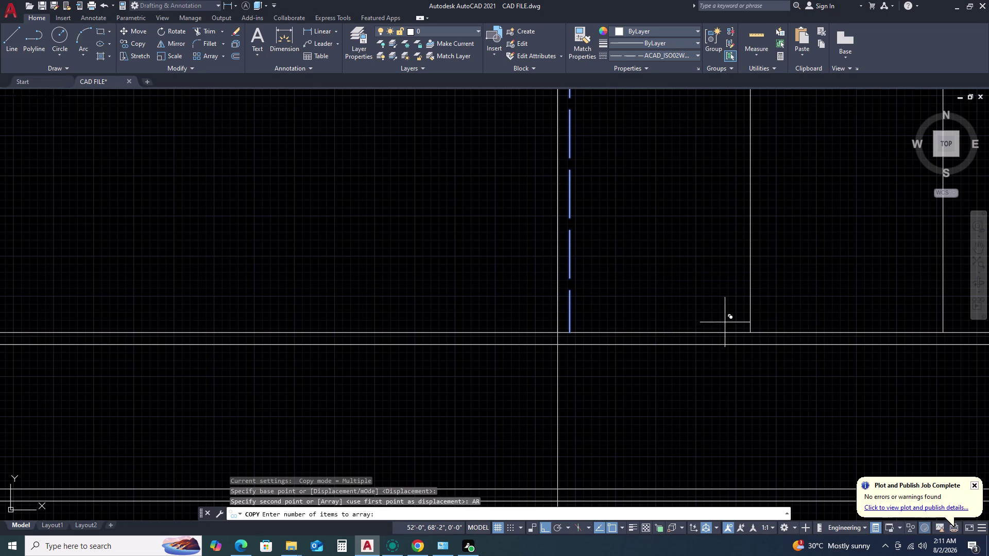
scroll(down, 3)
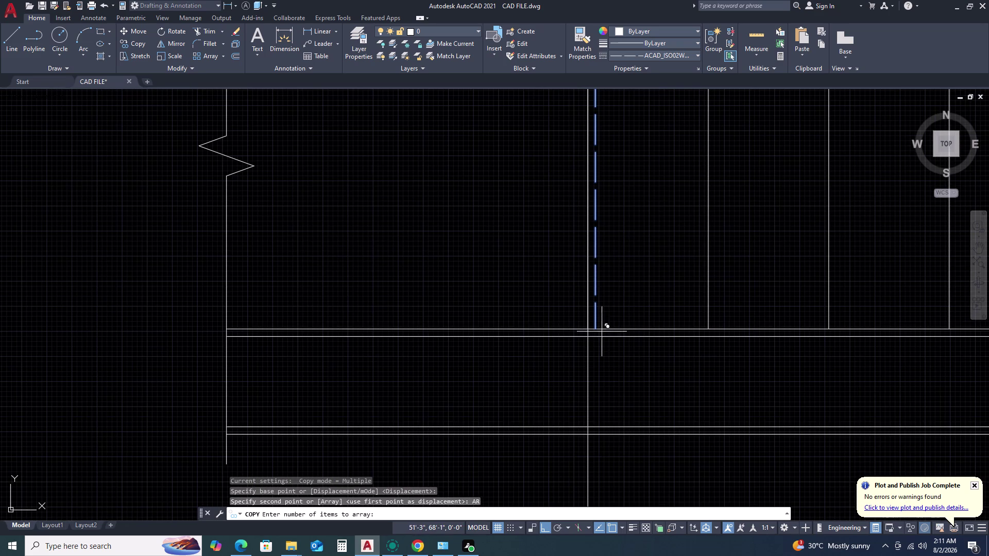
scroll(down, 3)
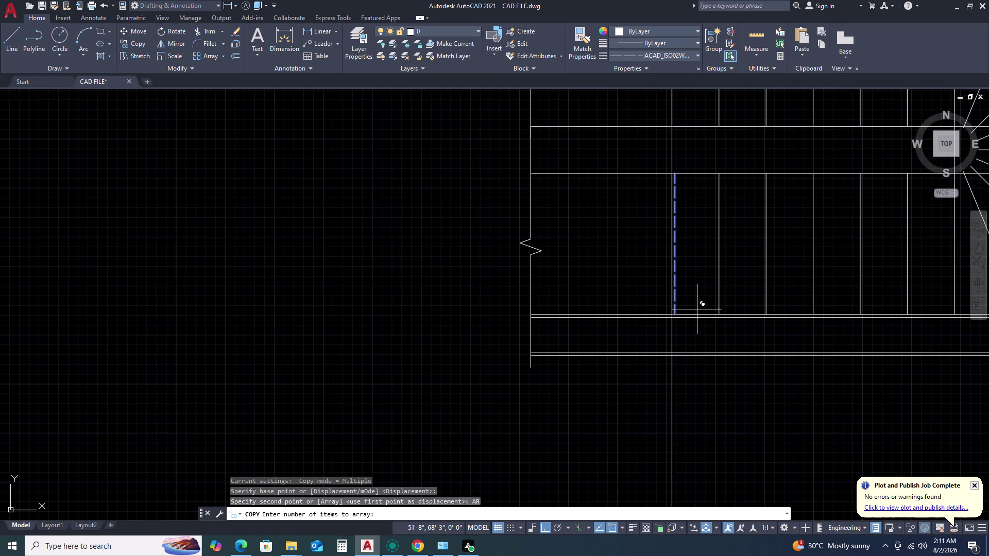
key(7)
key(space)
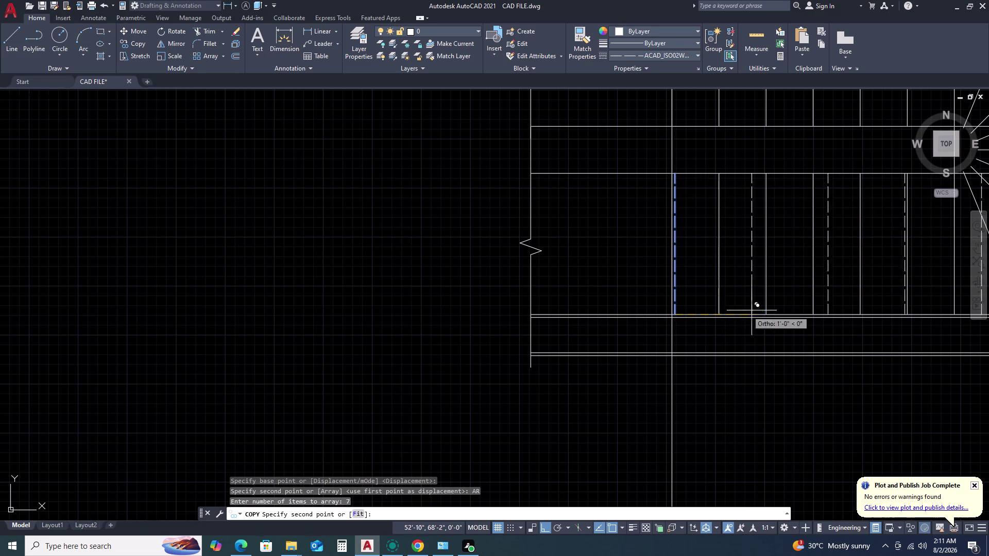
key(1)
key(apostrophe)
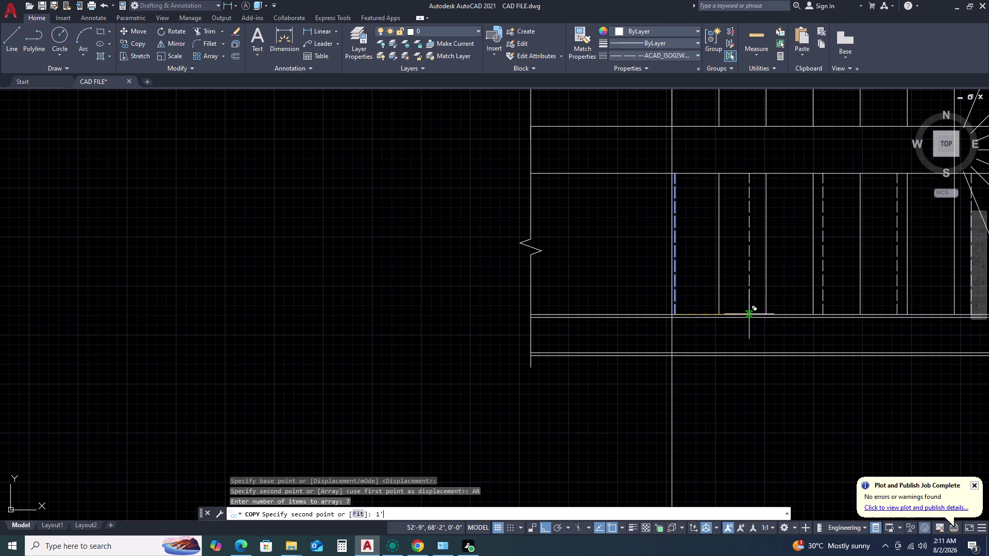
key(Return)
scroll(down, 3)
key(Escape)
scroll(up, 3)
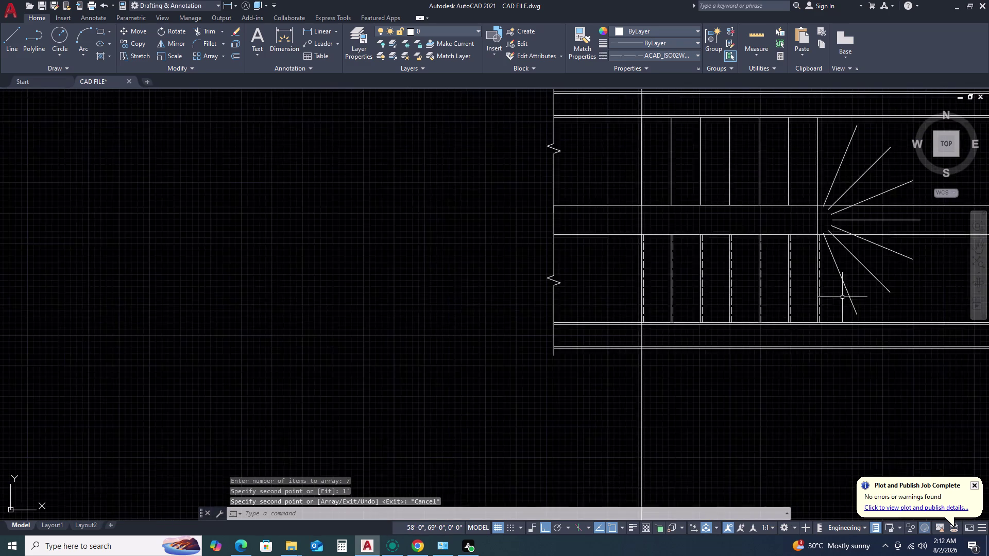
scroll(up, 3)
Start a polar array of the right dashed line centred on the winder centre.
click(804, 312)
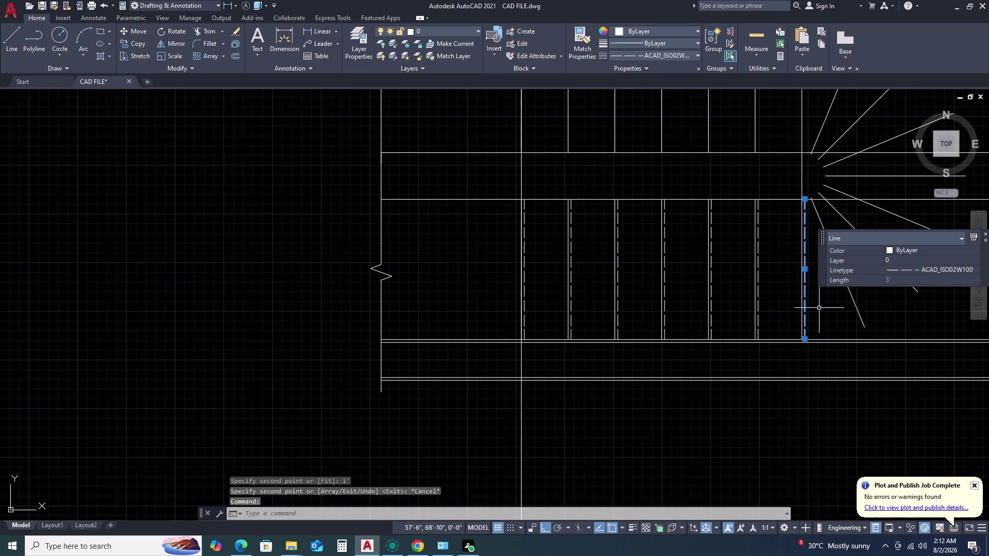
text(AR)
key(space)
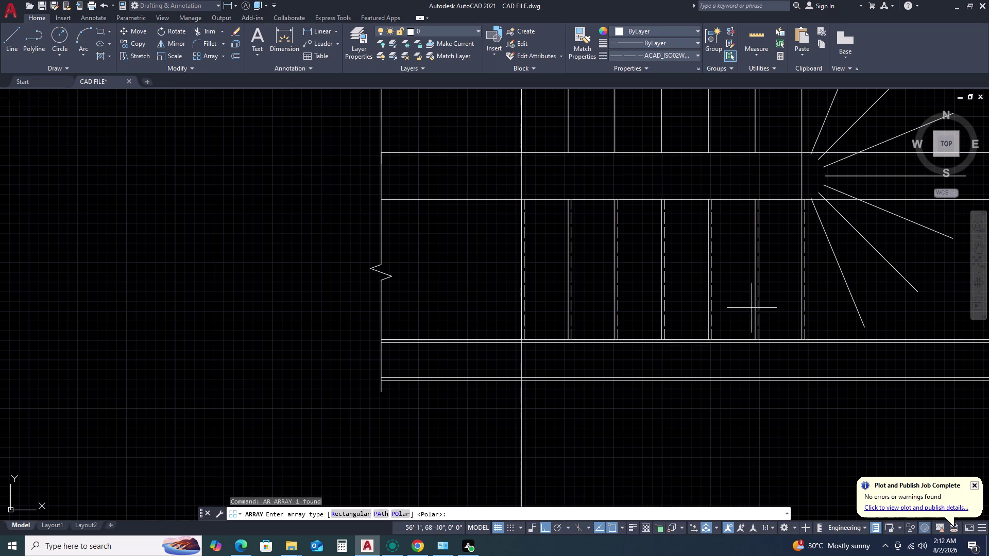
click(398, 515)
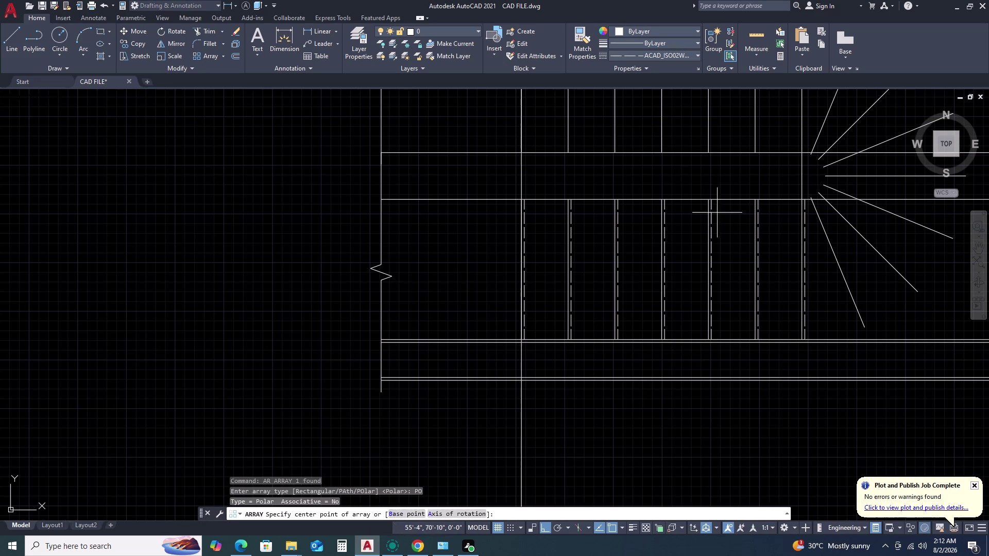
click(803, 176)
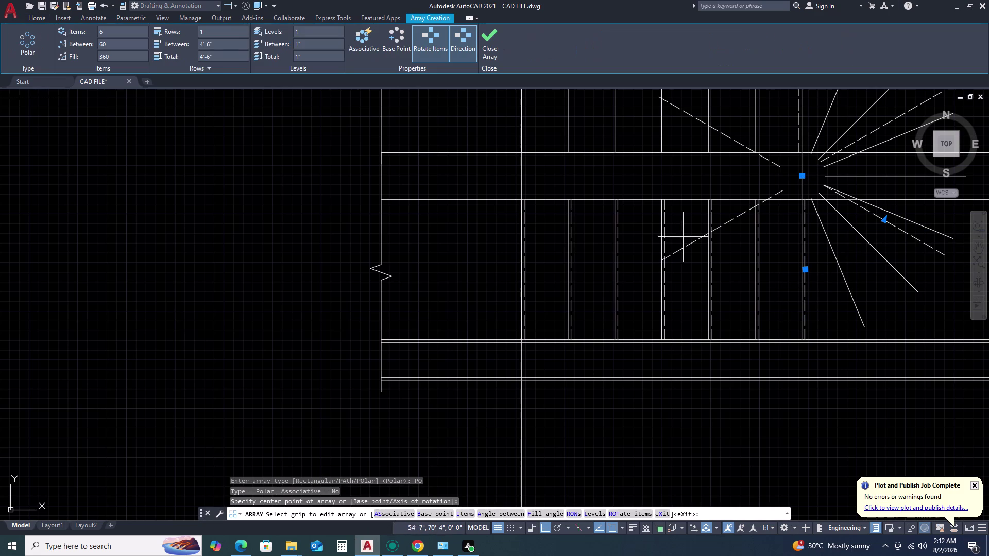
Set the polar array to 9 items with a 180° fill, then close it.
click(108, 34)
key(Page_Up)
key(Return)
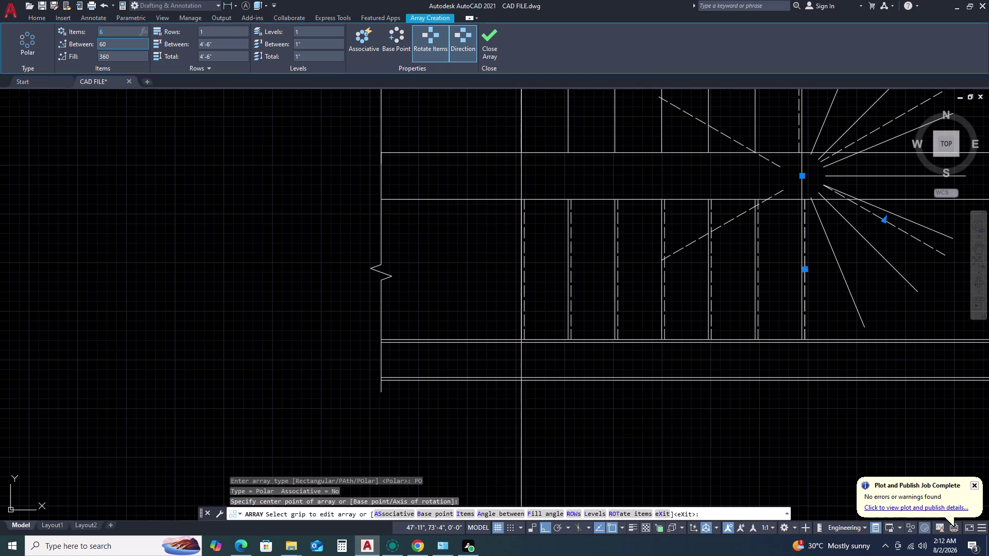
click(103, 32)
click(104, 32)
key(BackSpace)
text(9)
key(space)
click(108, 60)
click(110, 57)
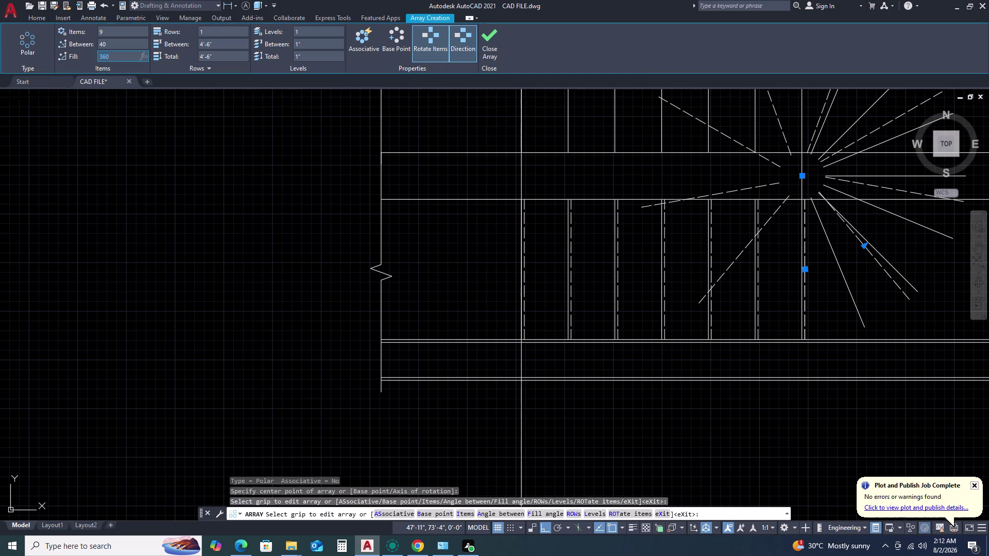
key(1)
text(80)
key(space)
key(Return)
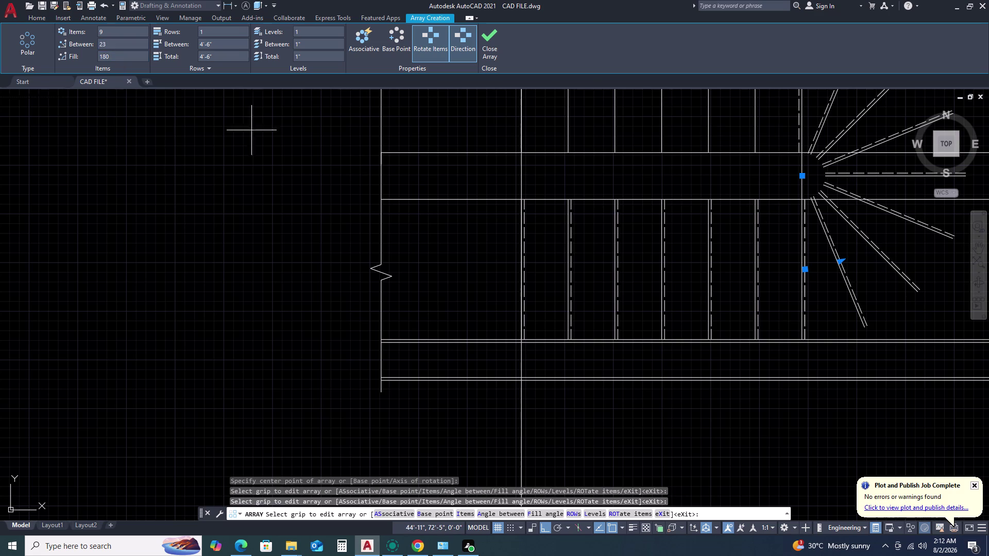
double_click(484, 52)
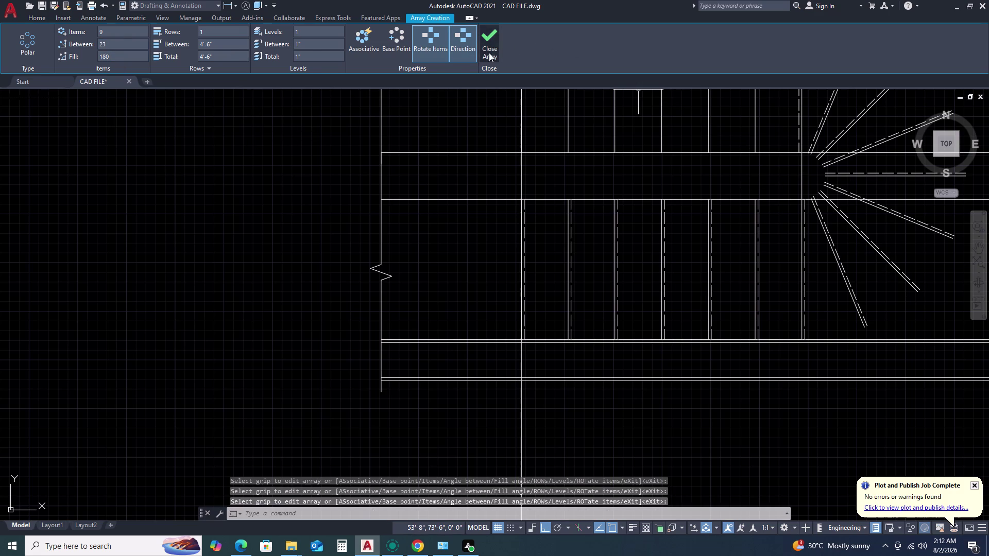
key(Escape)
Copy the upper flight's dashed line from its bottom endpoint using the Array option.
scroll(up, 3)
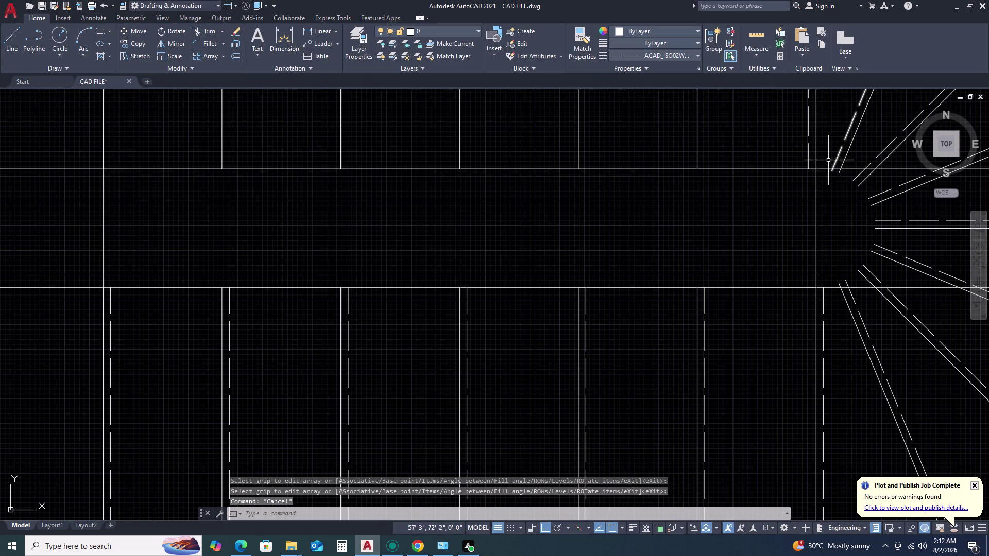
click(809, 161)
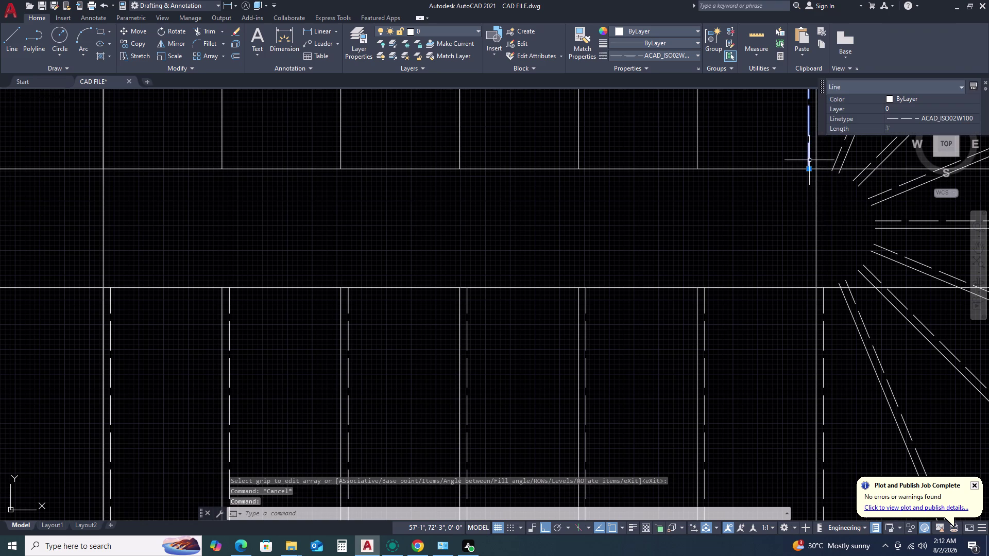
text(CO)
key(space)
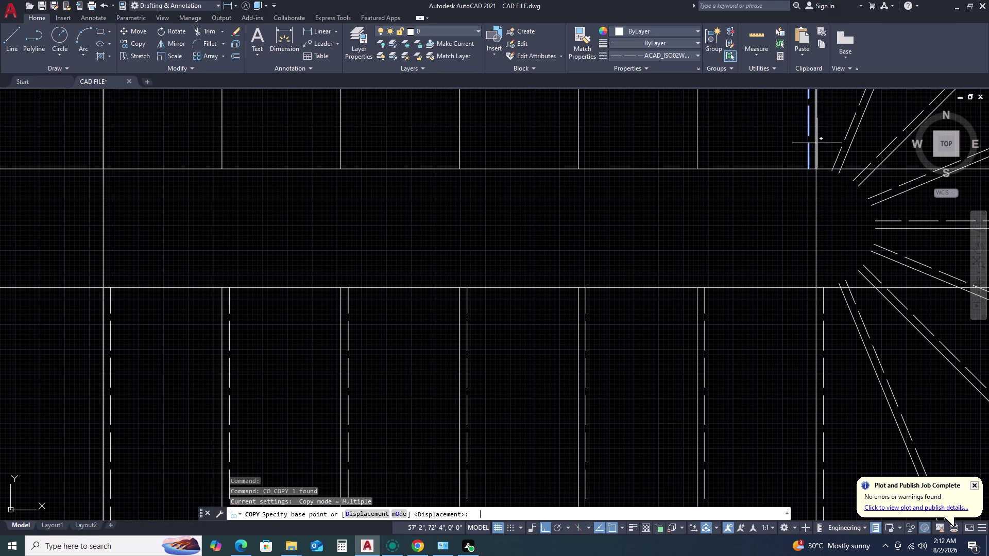
drag(809, 168, 804, 168)
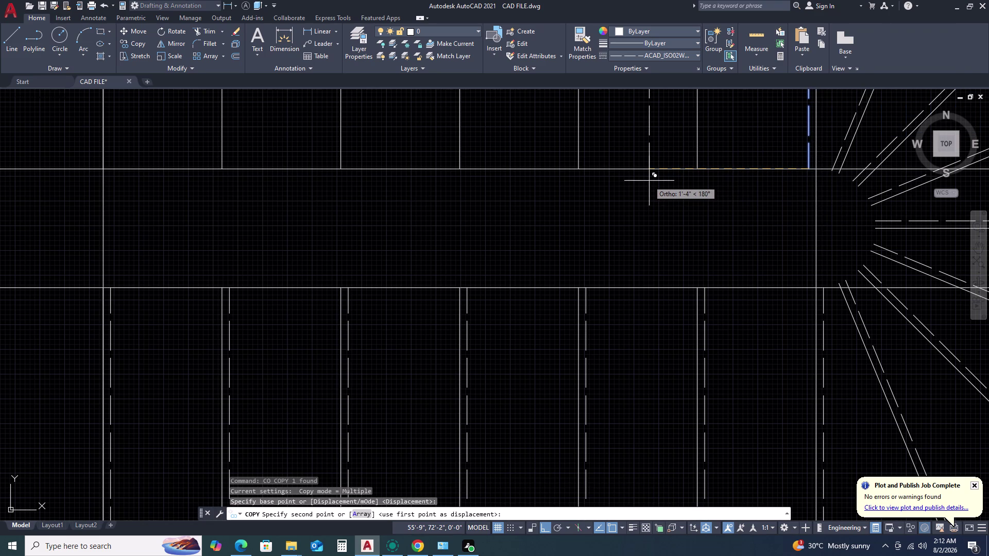
key(a)
key(space)
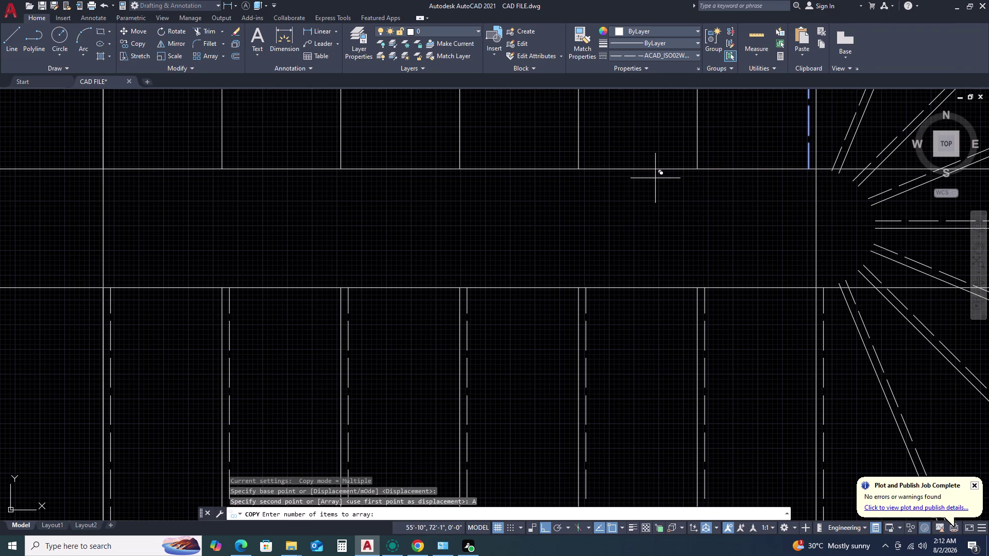
key(Home)
key(Return)
scroll(down, 3)
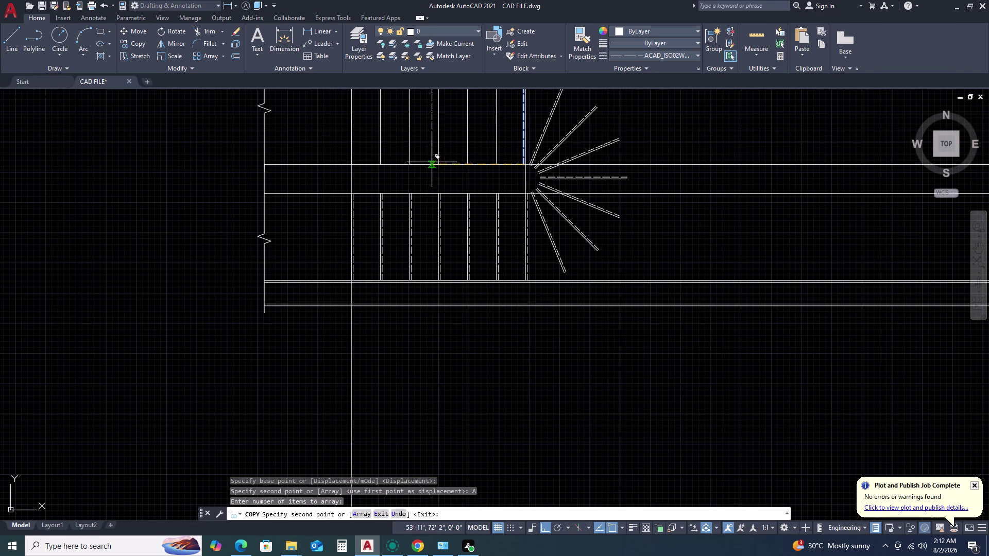
Cancel the unfinished array and delete the extra tread line.
text(7)
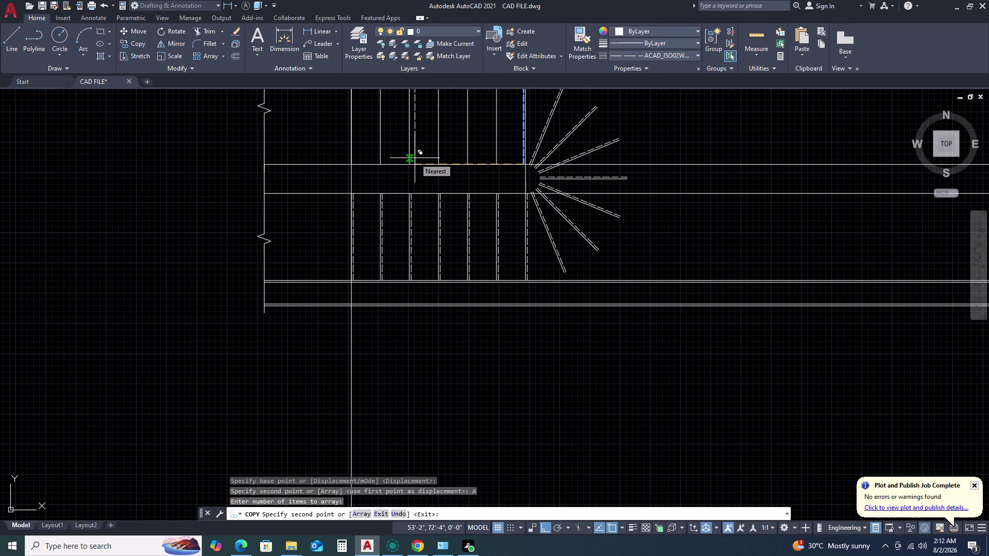
key(space)
key(Escape)
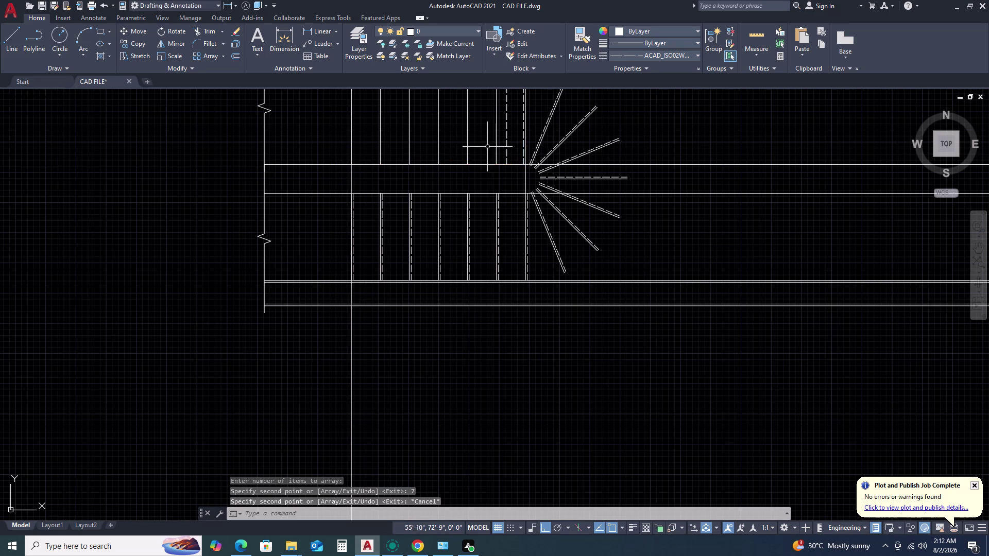
click(506, 153)
key(Delete)
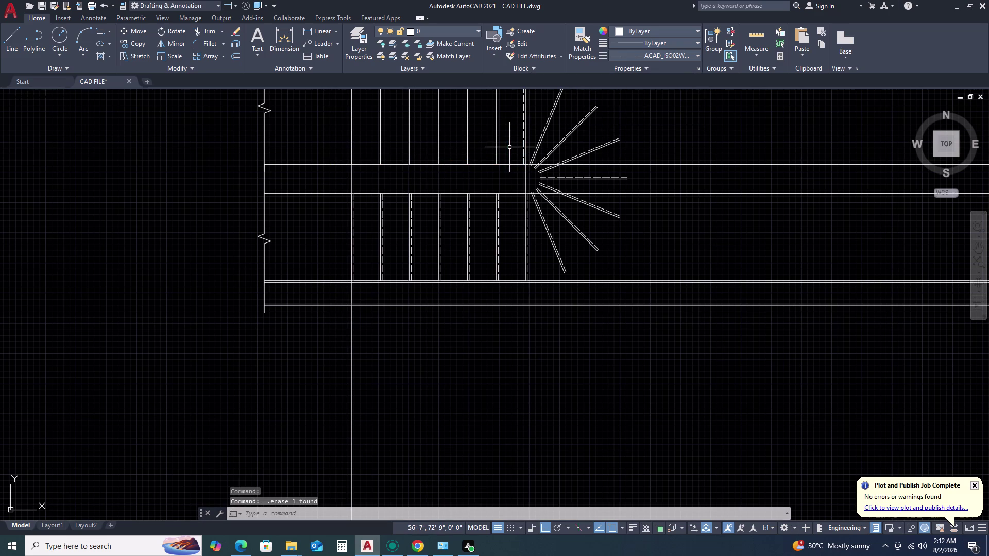
Reselect the dashed tread line near the winders, abandoning a started array.
scroll(up, 3)
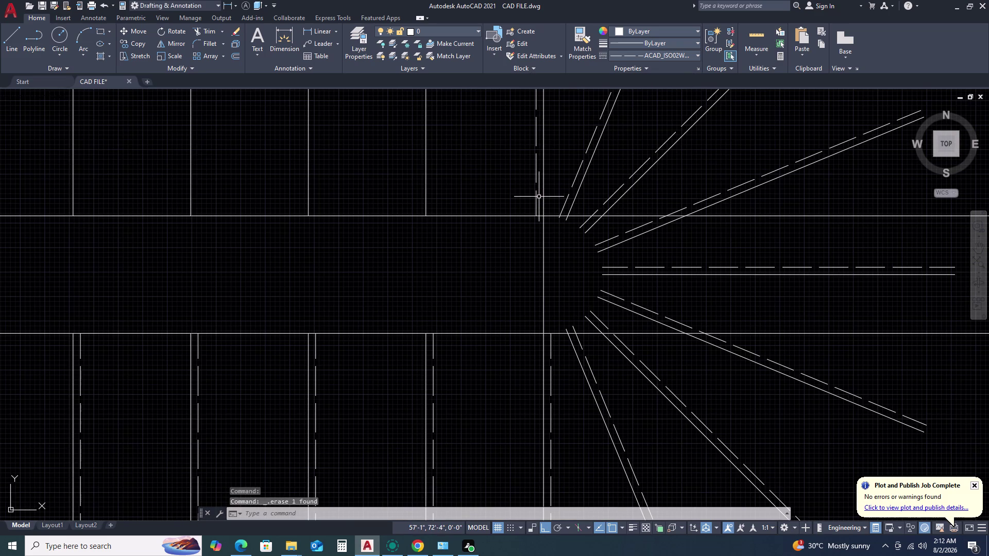
click(535, 200)
click(536, 192)
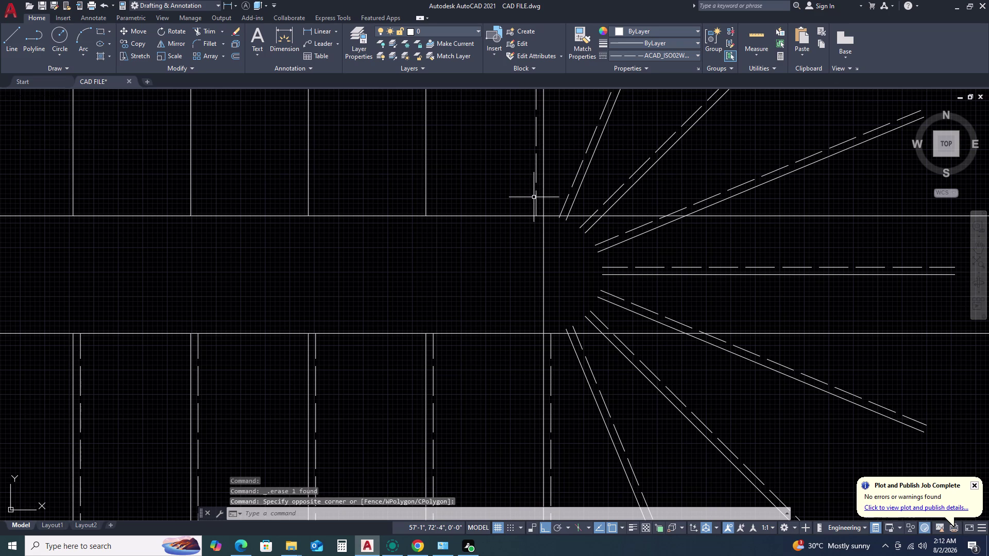
click(536, 195)
text(AR)
key(space)
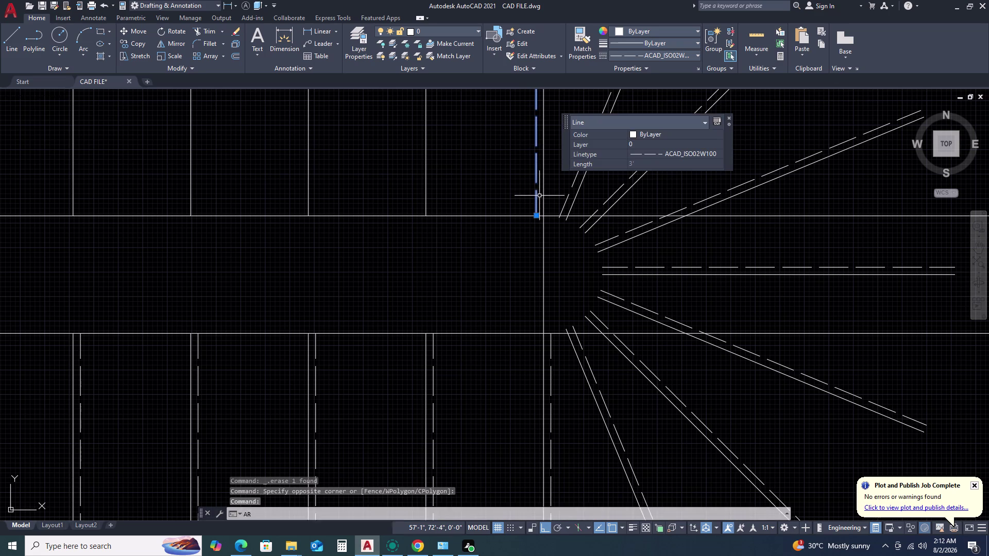
key(Escape)
key(Escape)
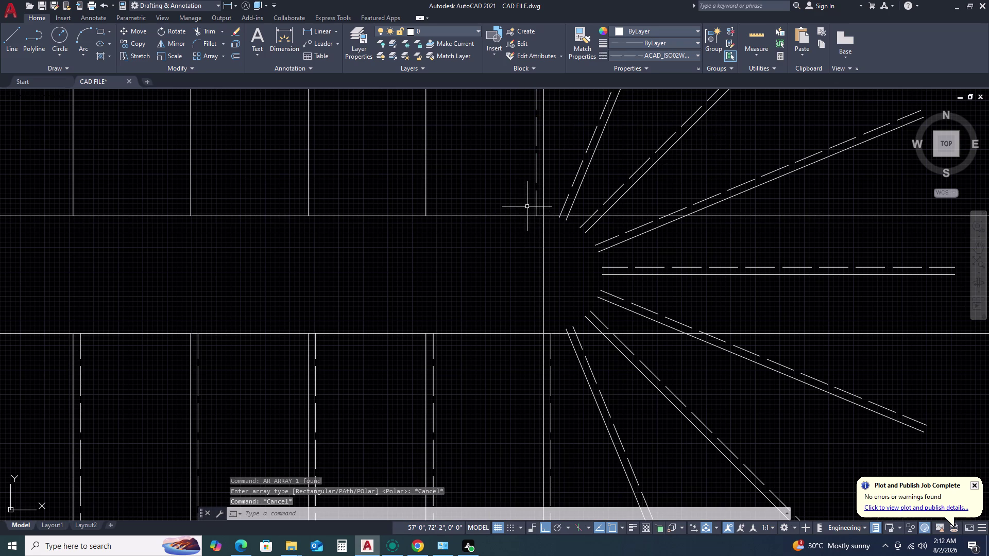
click(535, 199)
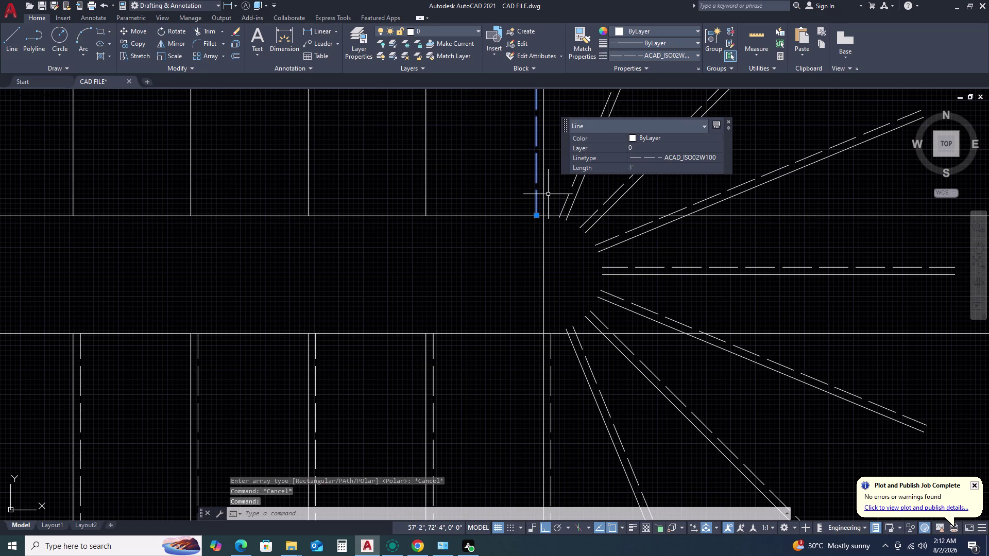
Copy the dashed tread line as a 7-item array at 1' spacing across the upper flight.
text(CO)
key(space)
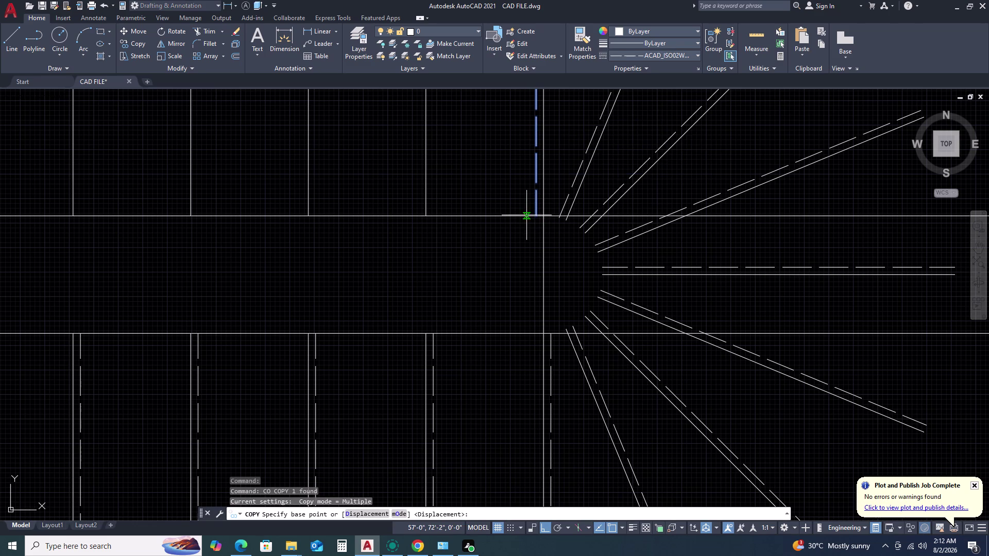
click(532, 214)
key(a)
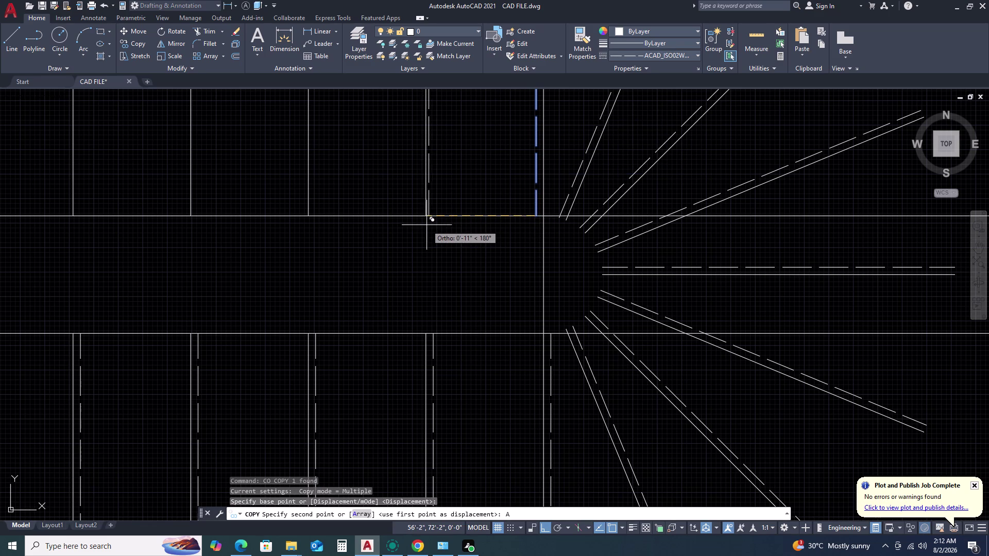
key(r)
key(space)
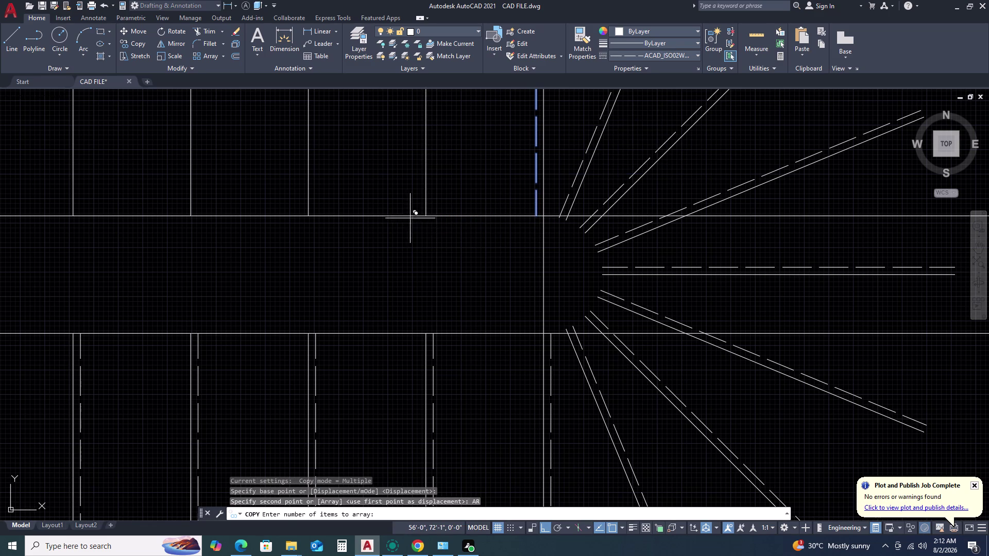
scroll(down, 3)
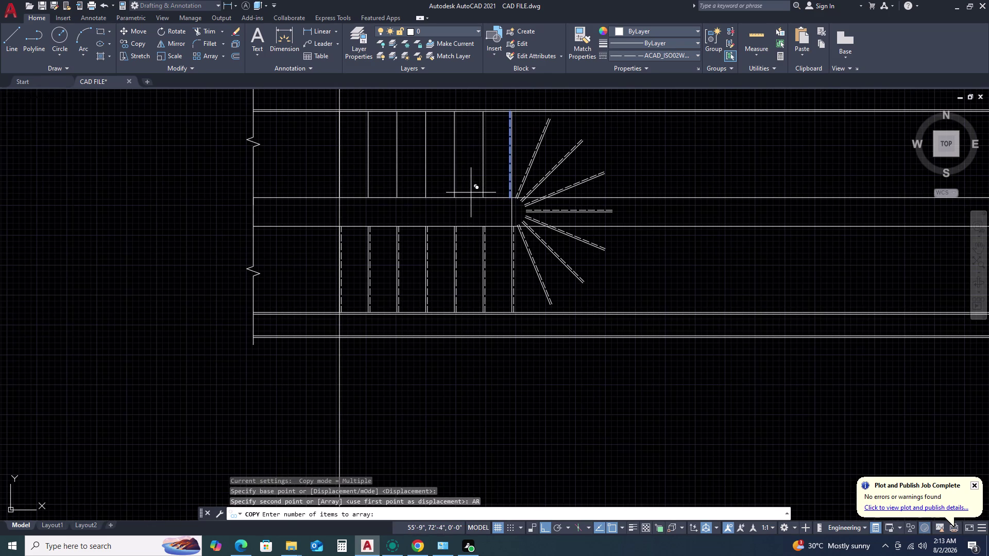
key(7)
key(space)
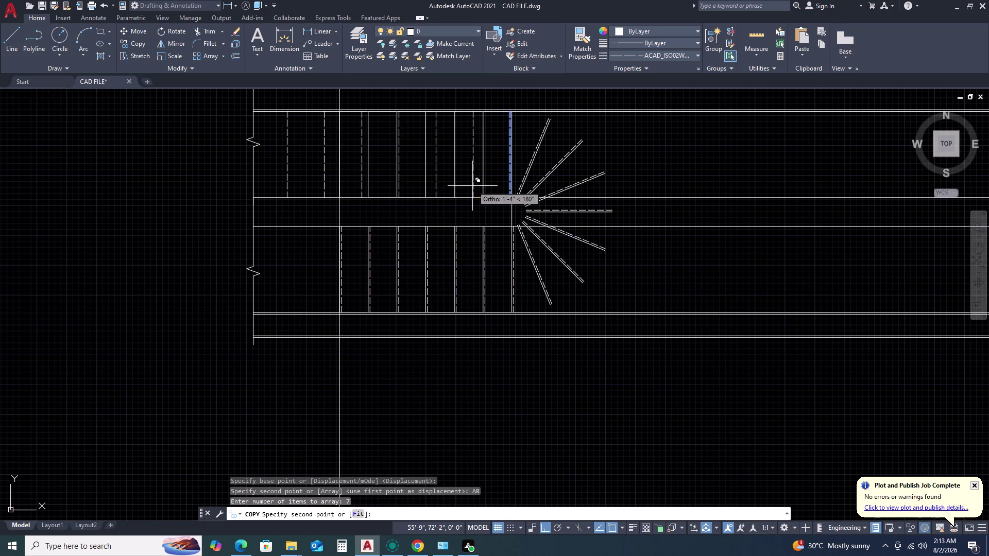
key(1)
key(apostrophe)
key(space)
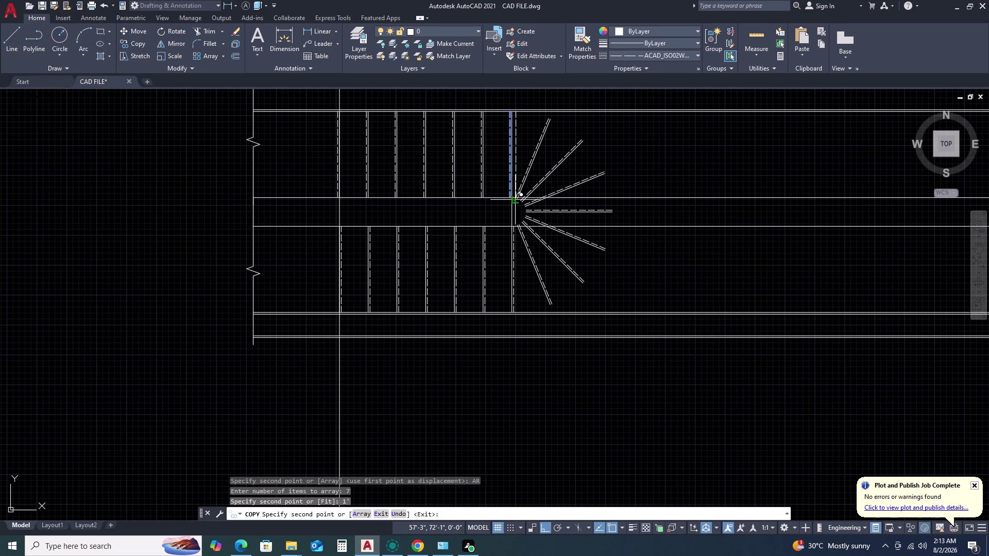
key(Escape)
scroll(down, 3)
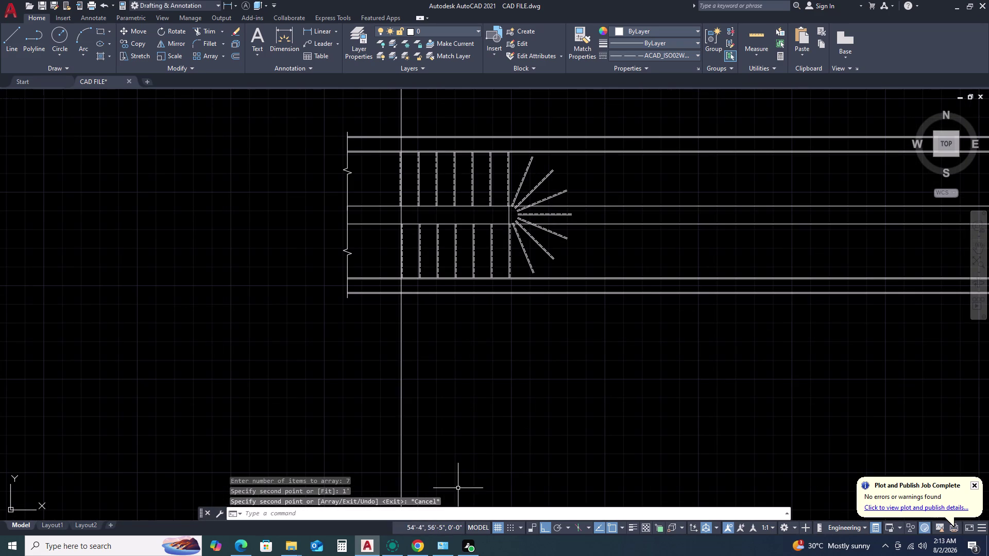
Abandon a stray line and set the current linetype to ByLayer.
scroll(down, 3)
scroll(up, 3)
middle_drag(436, 421, 443, 402)
middle_drag(449, 383, 457, 353)
middle_click(457, 351)
scroll(down, 3)
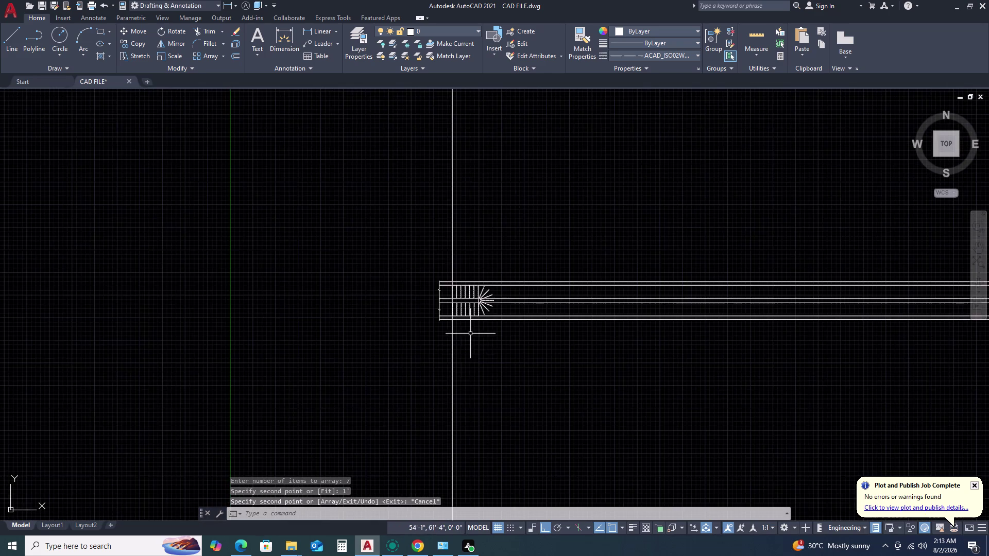
scroll(up, 3)
key(l)
key(space)
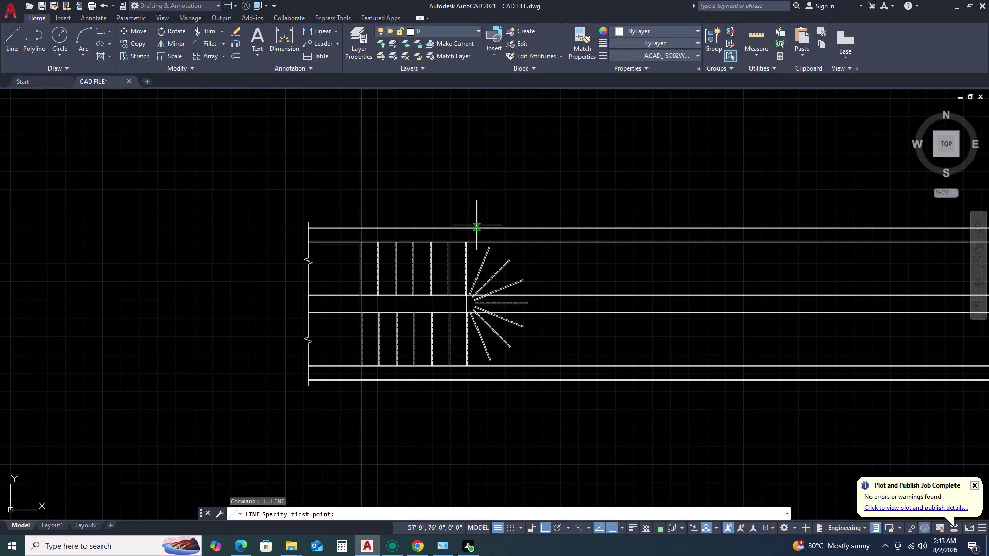
scroll(up, 3)
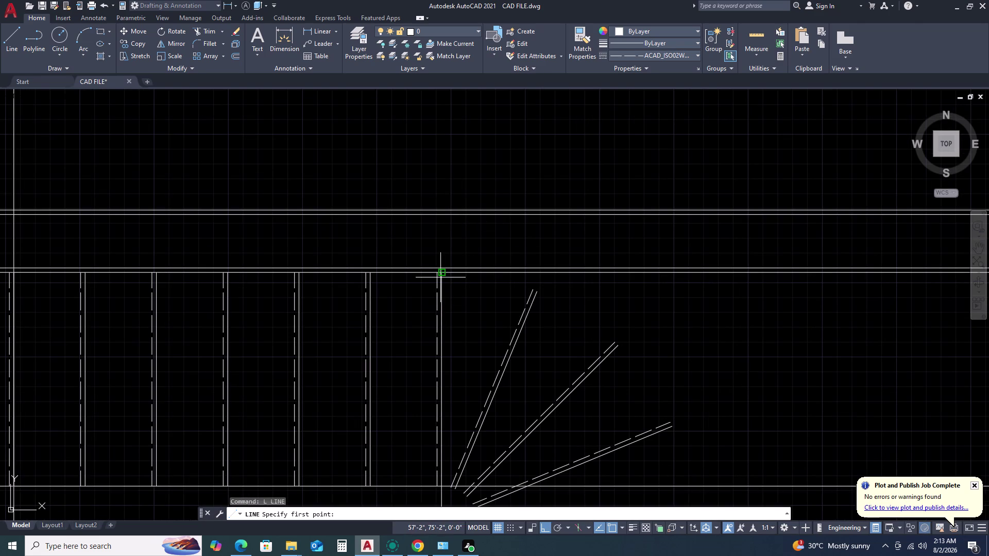
click(442, 273)
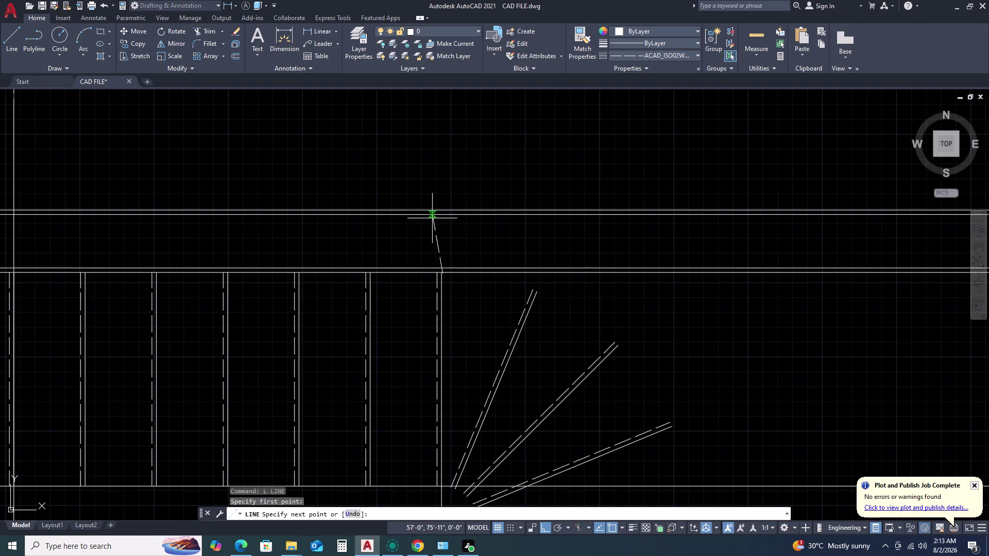
key(Escape)
click(642, 56)
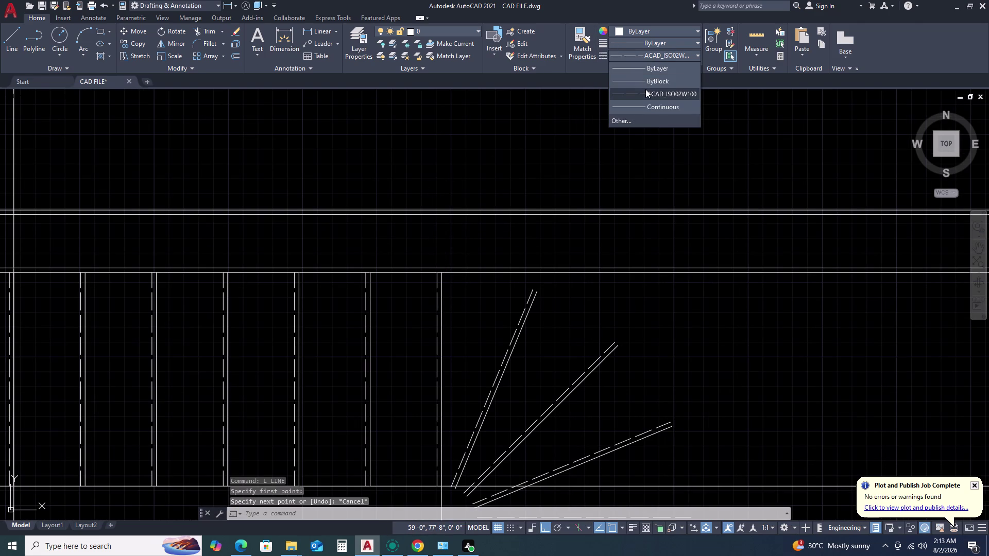
click(654, 67)
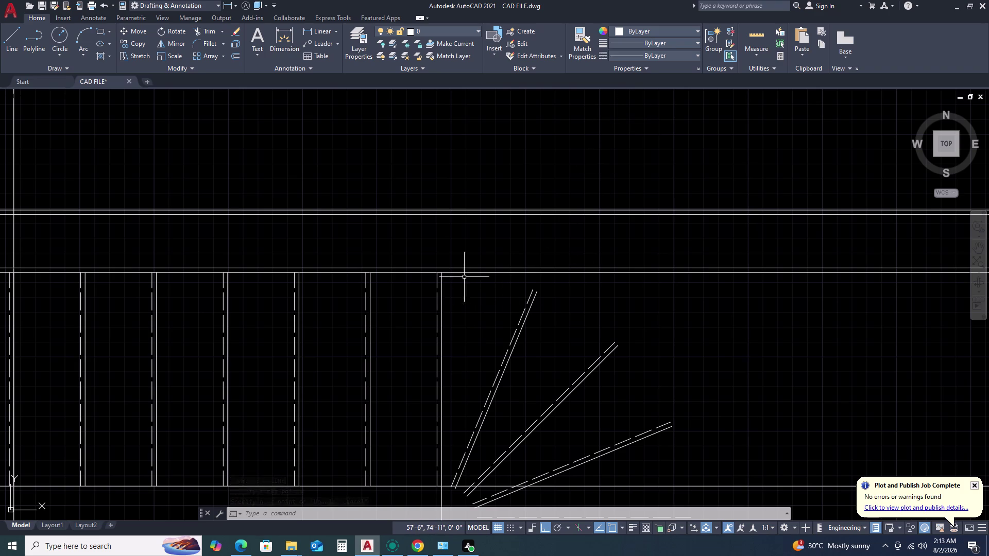
Draw a vertical line from the lower tread's end down to the outer edge.
key(l)
key(space)
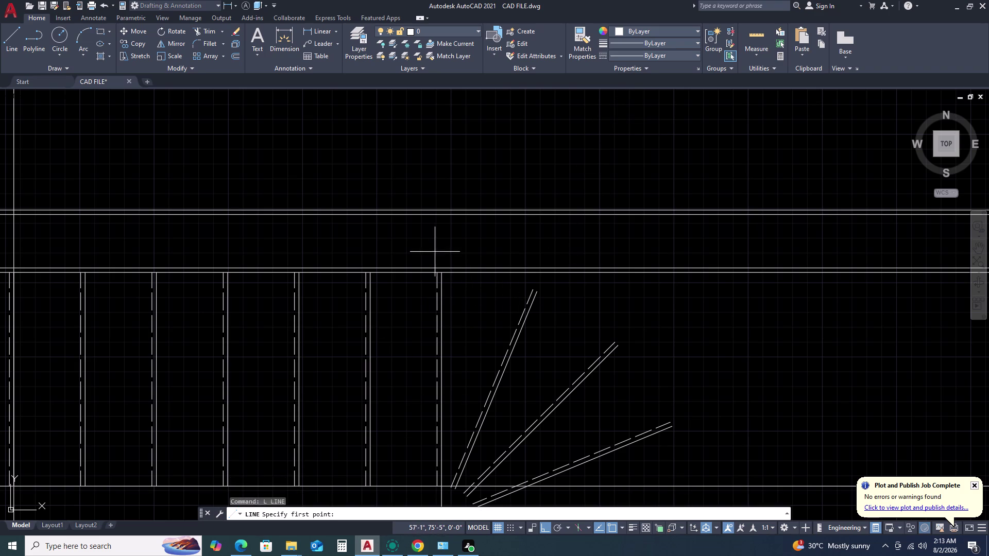
click(443, 274)
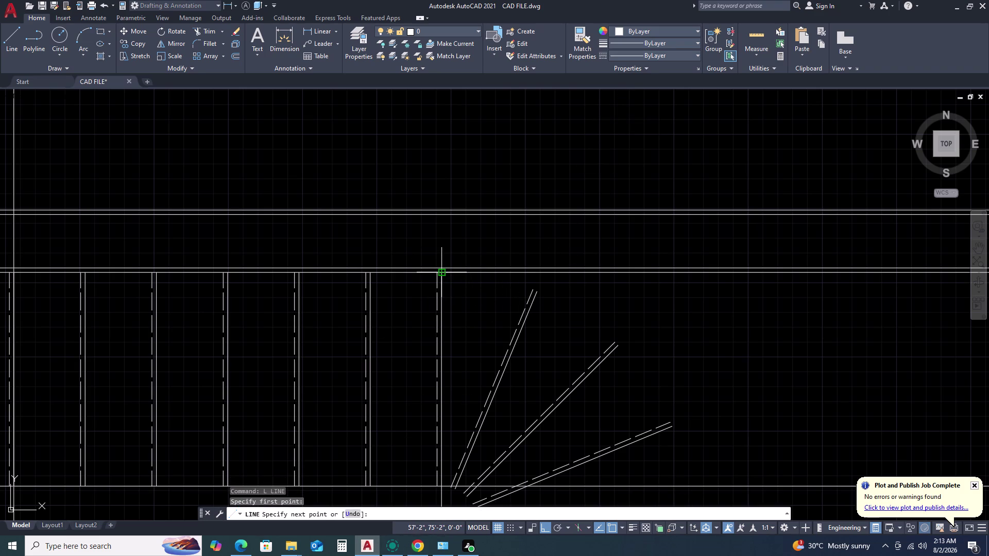
key(Escape)
scroll(down, 3)
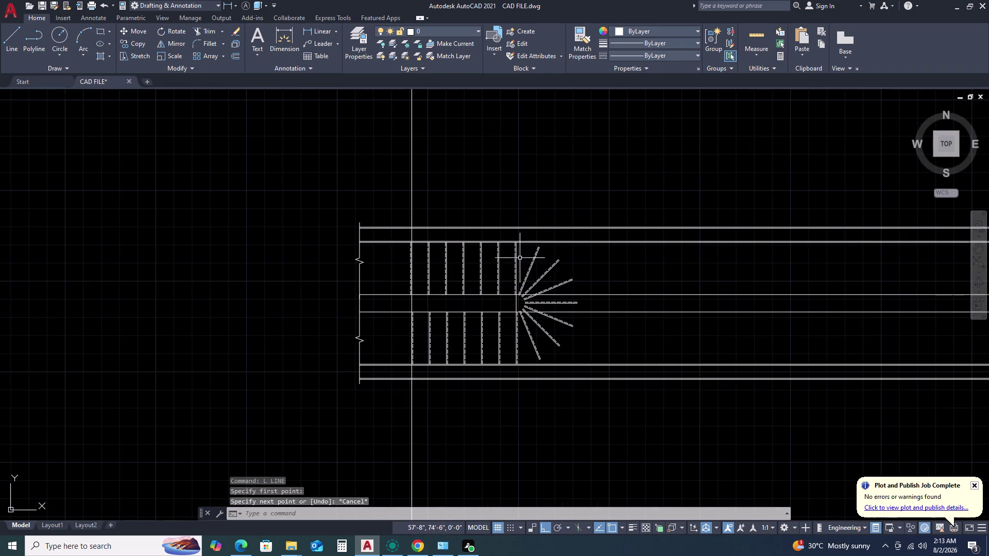
key(l)
key(space)
scroll(up, 3)
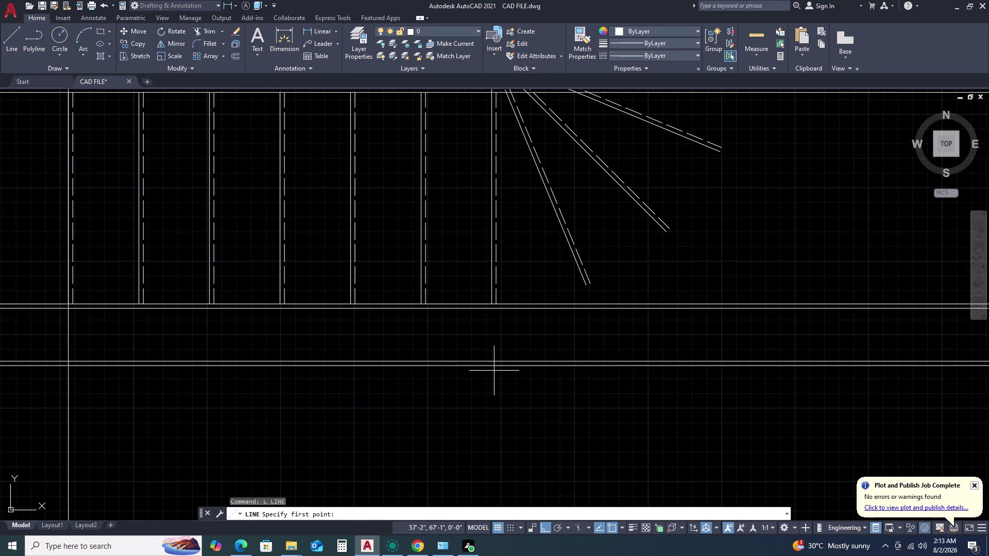
scroll(up, 3)
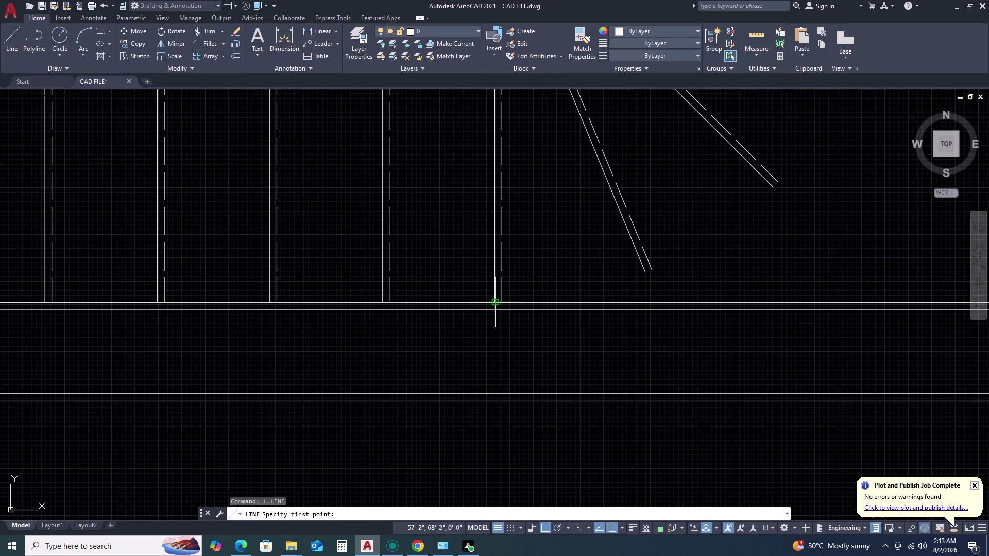
click(493, 300)
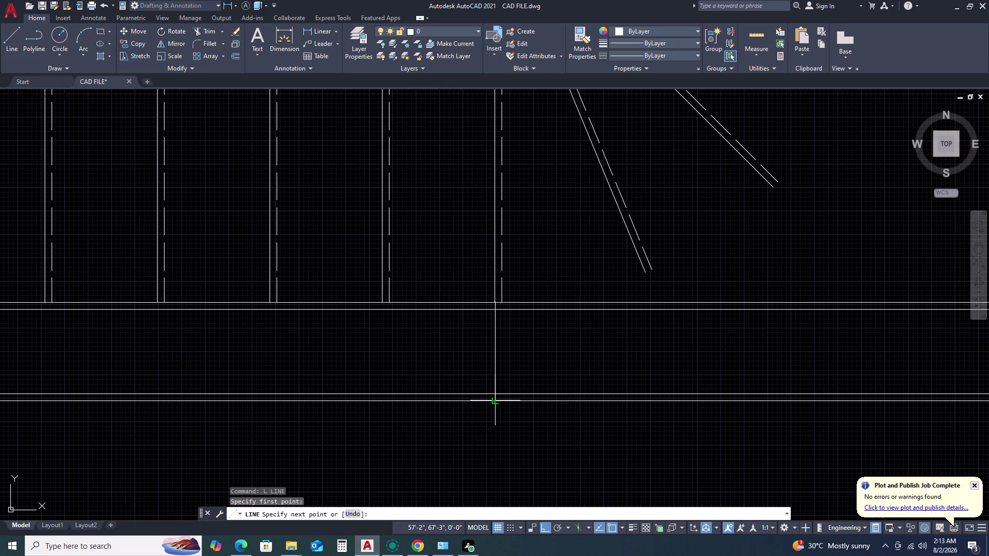
click(495, 401)
key(Escape)
Draw a vertical line from the upper tread's end up to the outer edge.
scroll(down, 3)
scroll(up, 3)
middle_click(531, 309)
middle_drag(538, 356, 542, 383)
middle_click(543, 385)
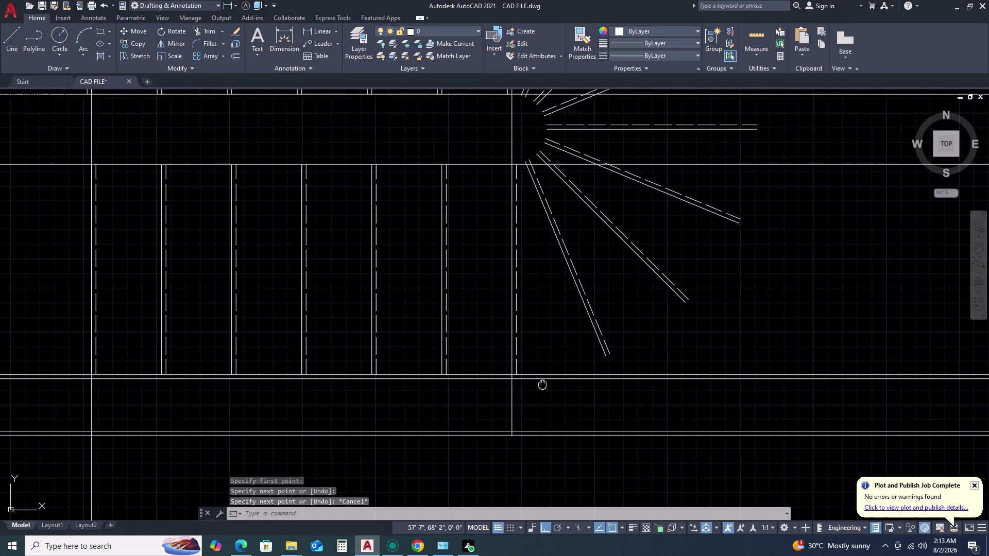
scroll(down, 3)
key(space)
scroll(up, 3)
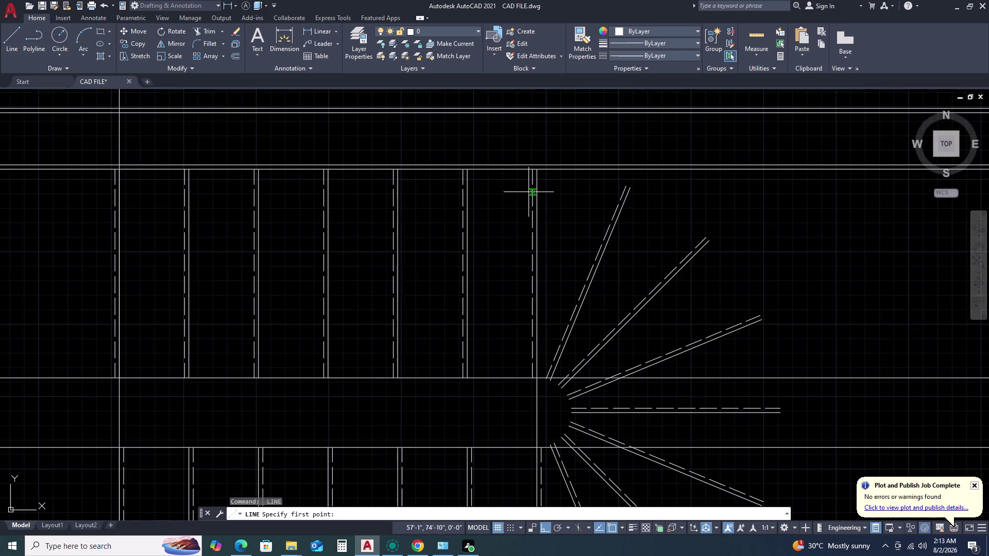
click(537, 170)
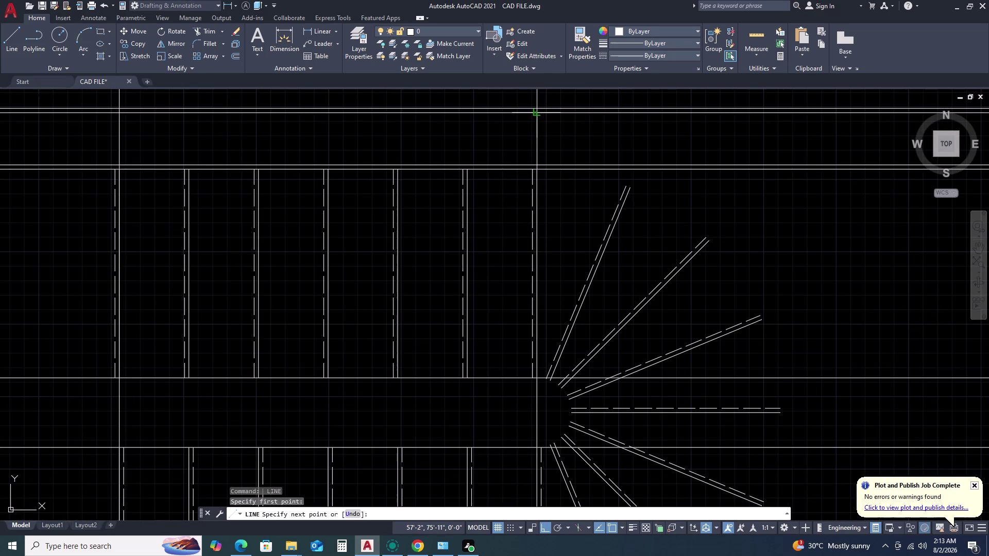
click(537, 108)
key(Escape)
scroll(down, 3)
scroll(up, 3)
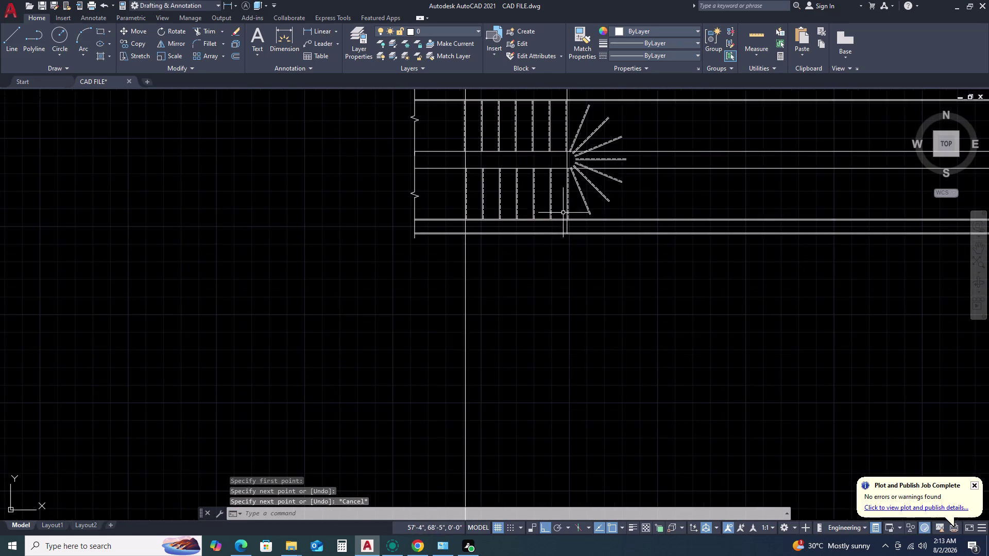
scroll(down, 3)
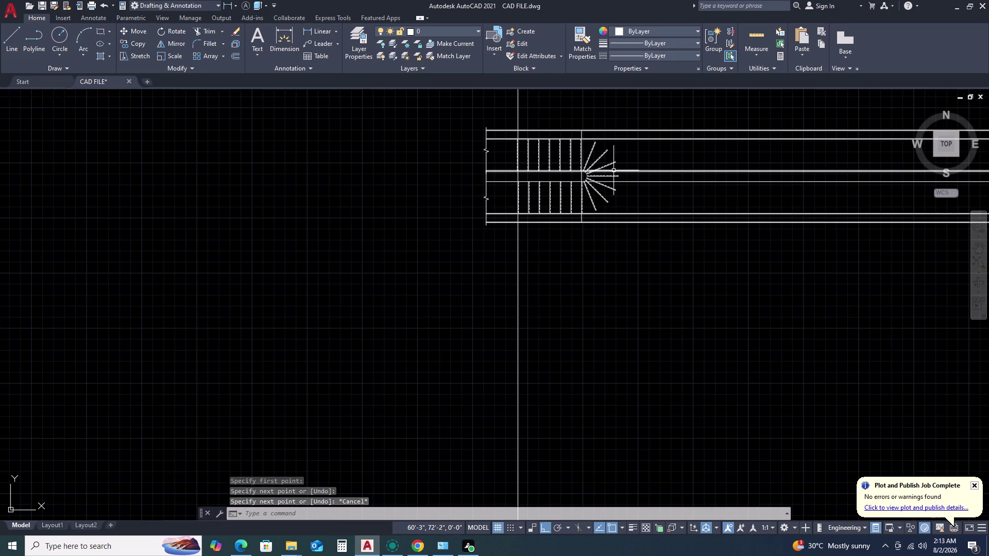
Fence-trim the edge lines overhanging past the winders.
key(t)
key(r)
key(space)
click(702, 119)
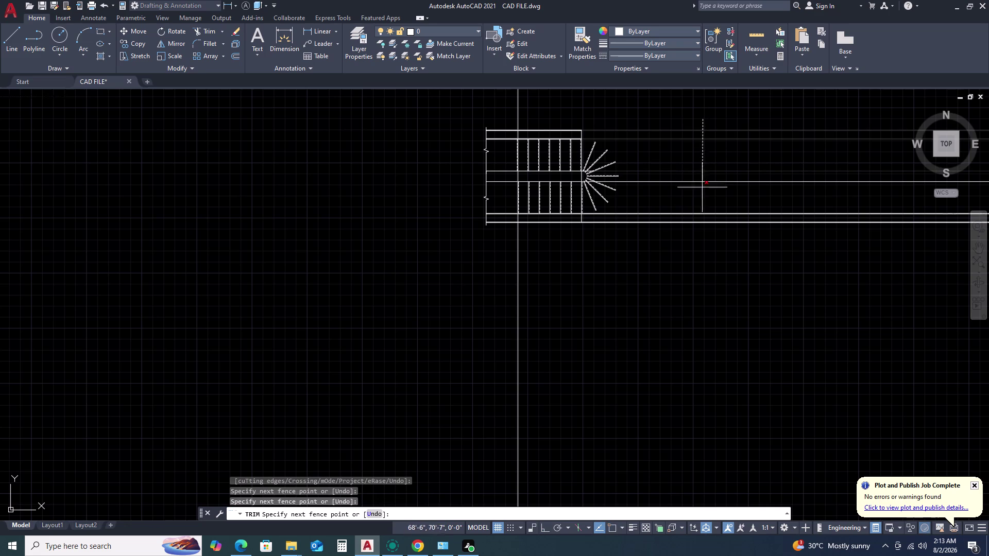
key(Escape)
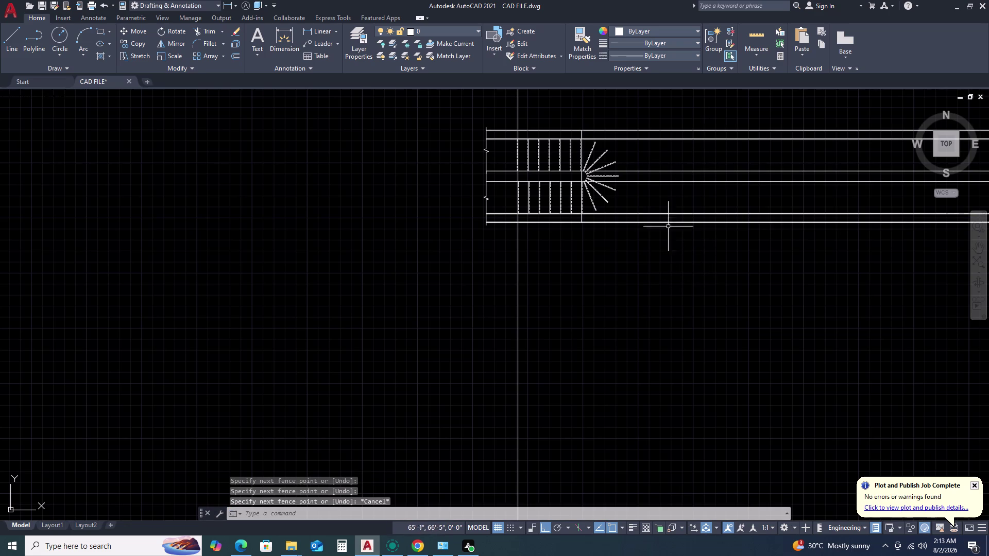
key(space)
click(719, 111)
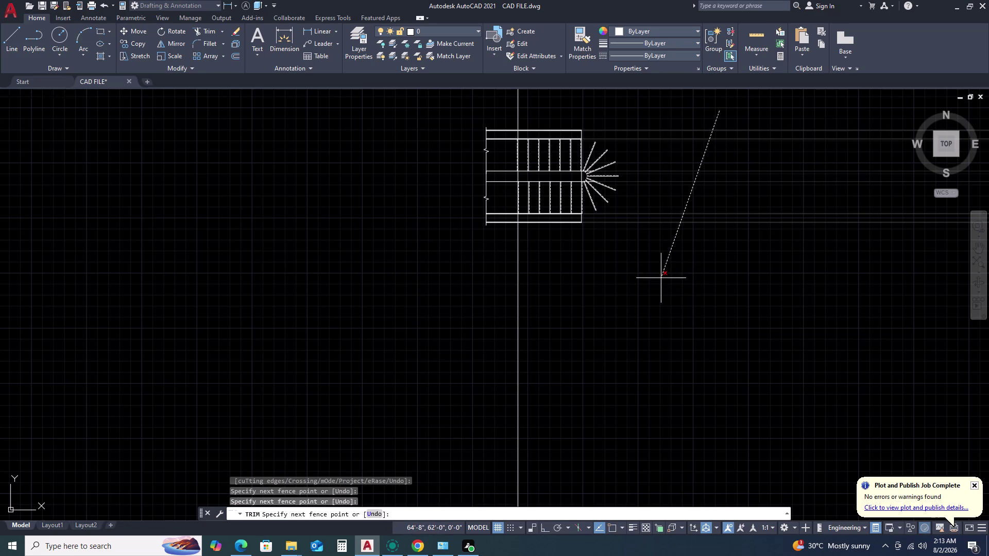
double_click(643, 258)
key(Escape)
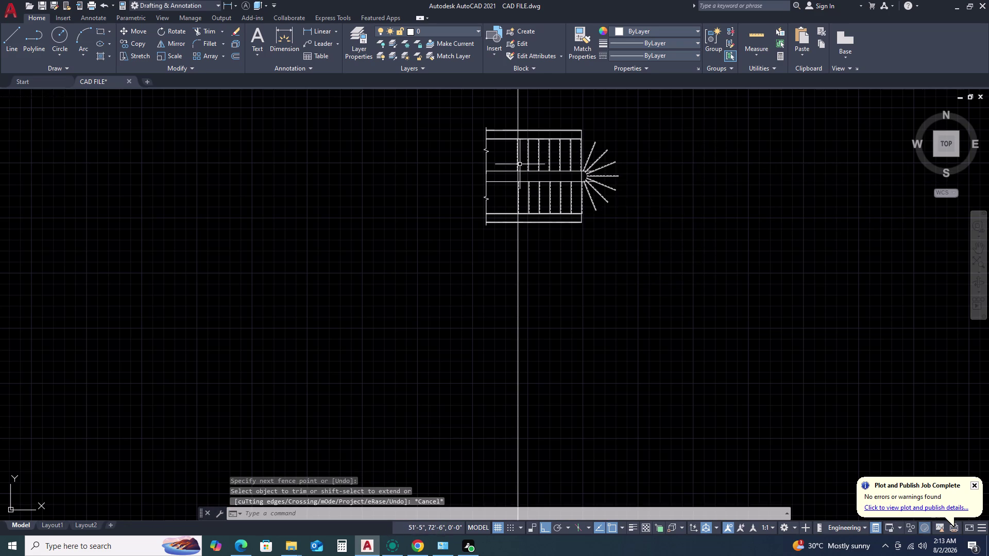
Start a fillet on a landing line, then cancel it.
scroll(up, 3)
text(F)
key(space)
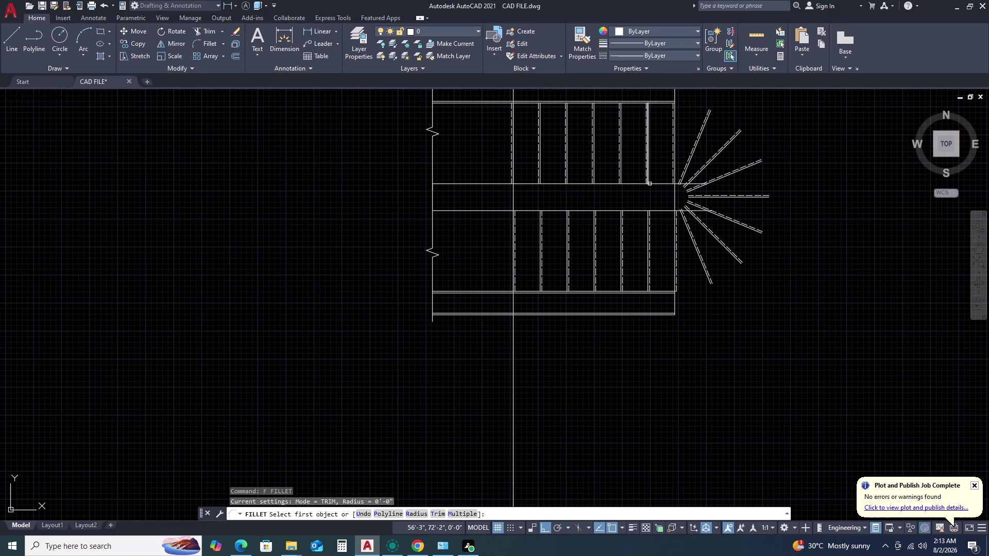
click(650, 184)
key(Escape)
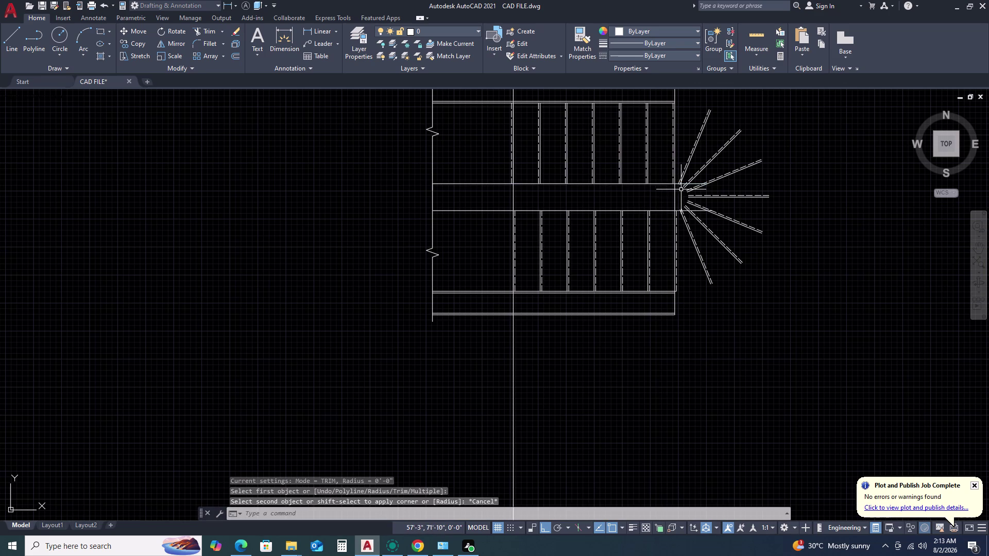
Try a fence trim on the landing corner stub, then undo it.
scroll(up, 3)
text(TR)
key(space)
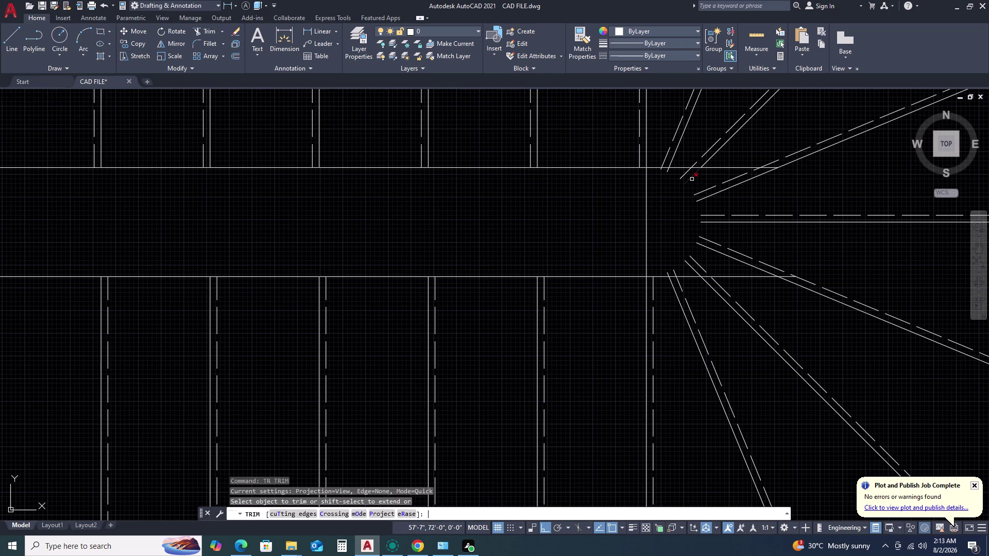
click(727, 166)
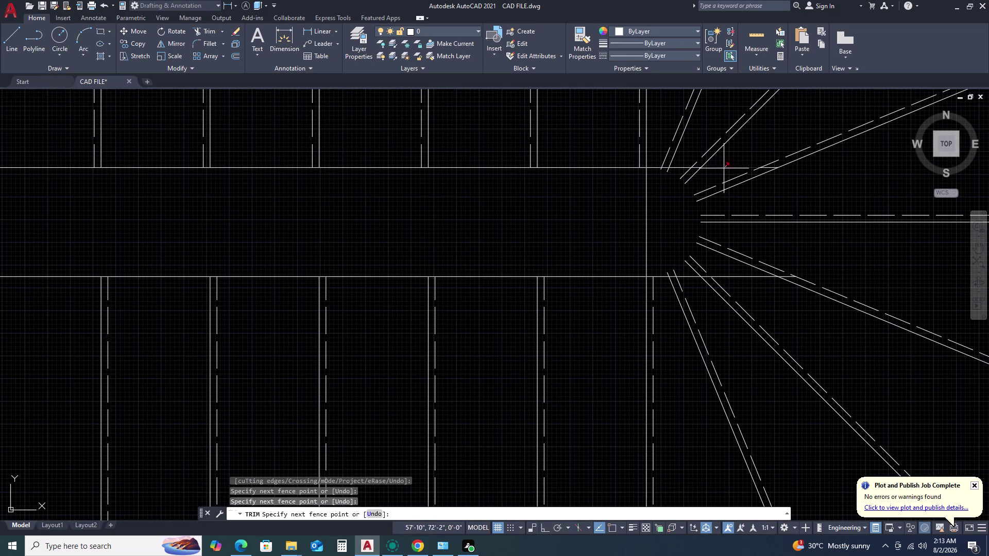
click(717, 176)
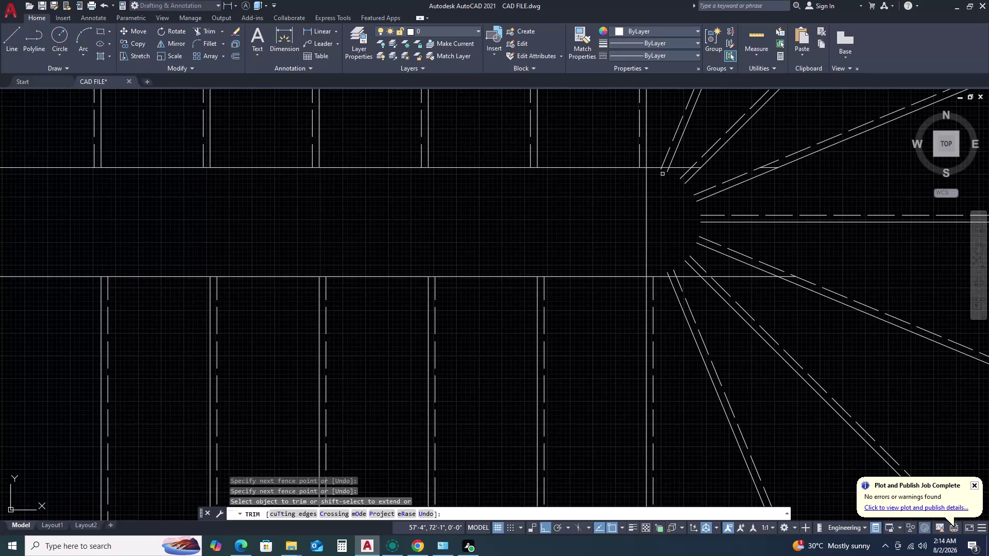
key(Escape)
key(ctrl+z)
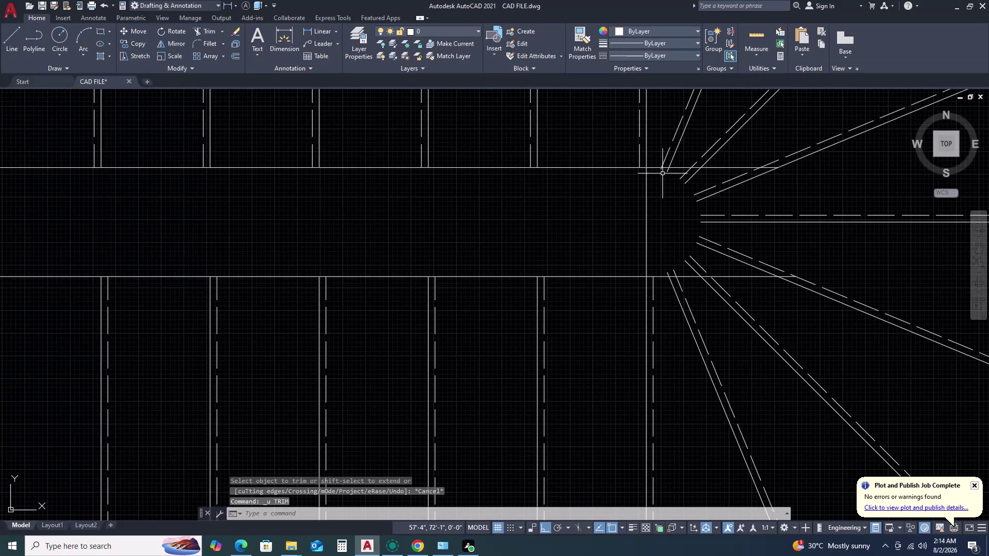
Attempt RE to regenerate the display and cancel out of commands.
text(RE)
key(Escape)
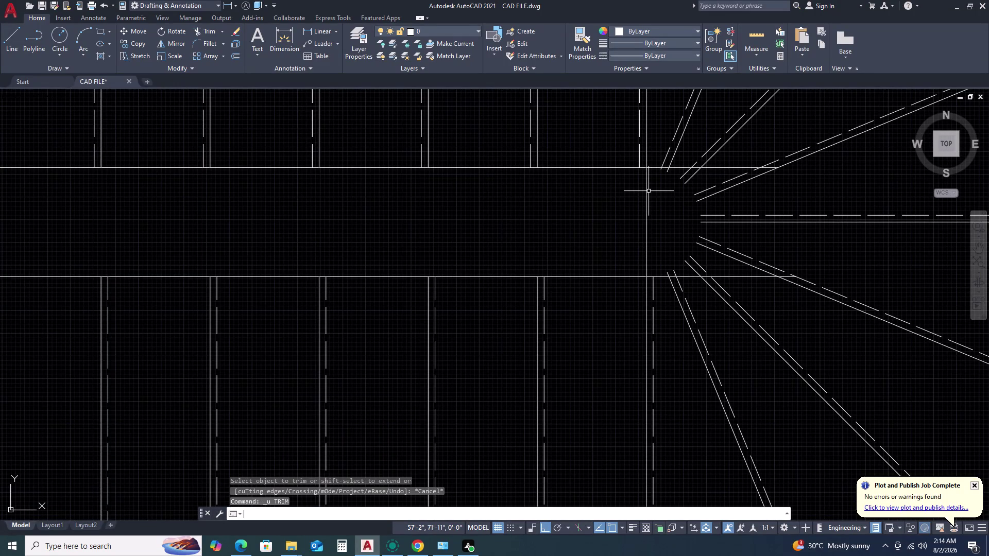
key(Escape)
key(Escape)
text(RE)
key(Escape)
key(Escape)
key(Escape)
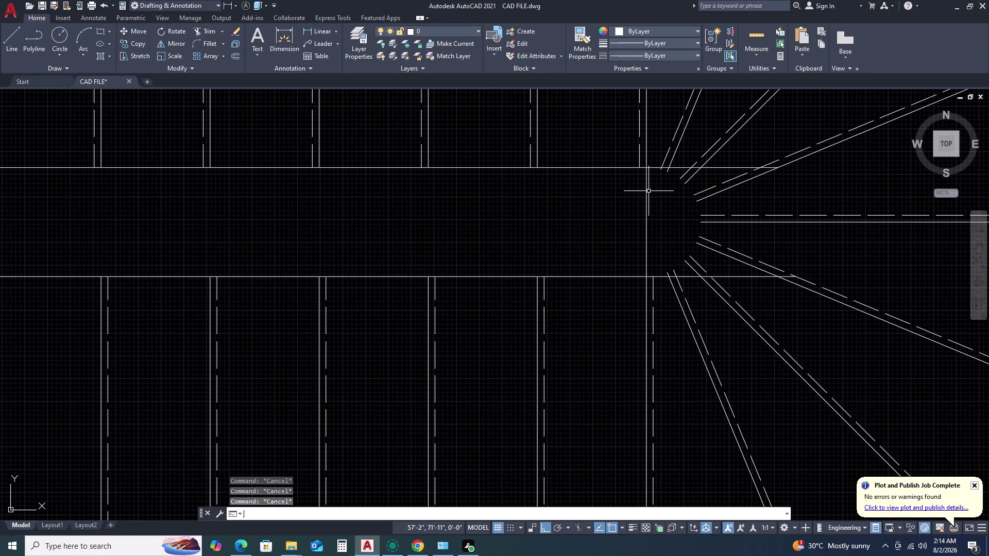
Trim the stubs at the upper and lower landing corners.
text(TR)
key(space)
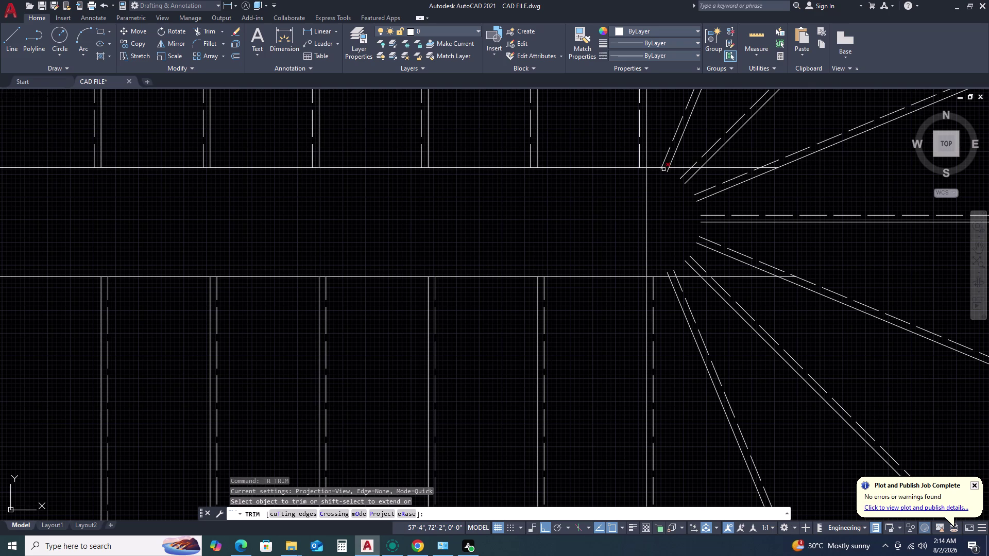
click(653, 168)
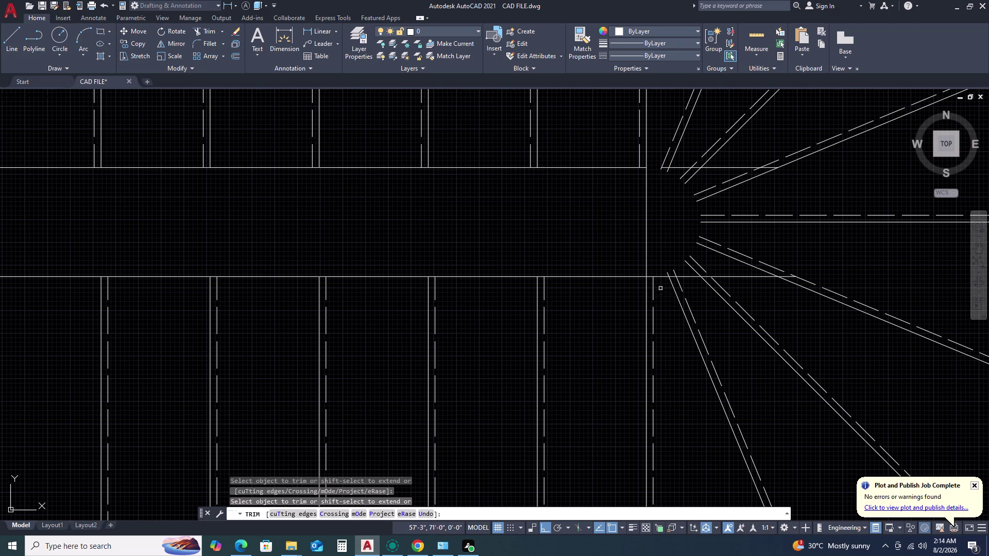
scroll(up, 3)
click(611, 252)
key(Escape)
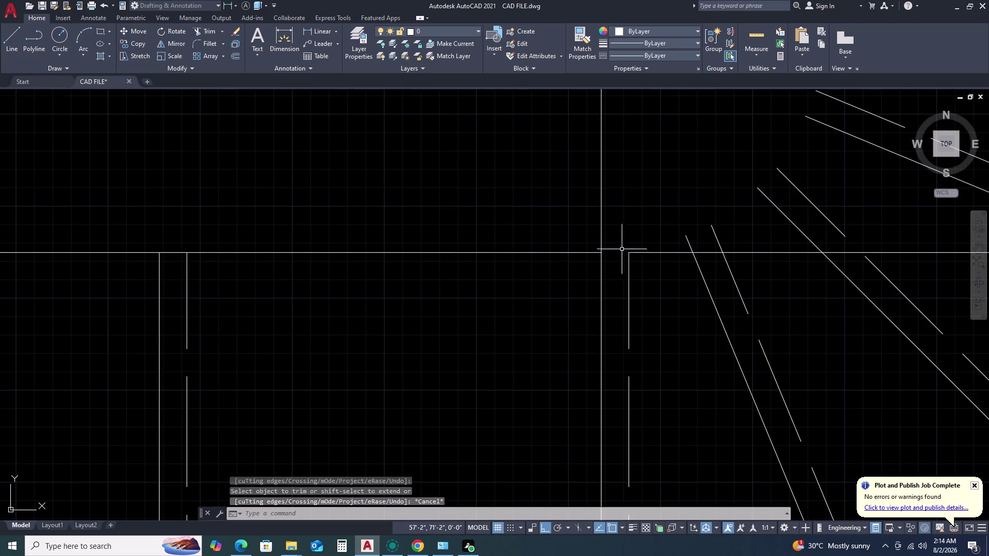
Delete the two leftover short line stubs.
scroll(down, 3)
click(699, 176)
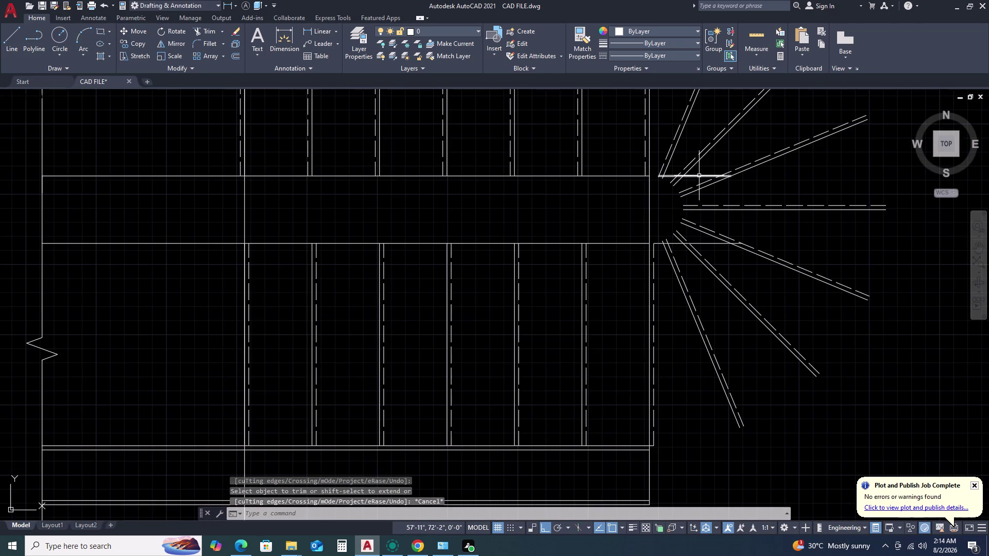
click(676, 242)
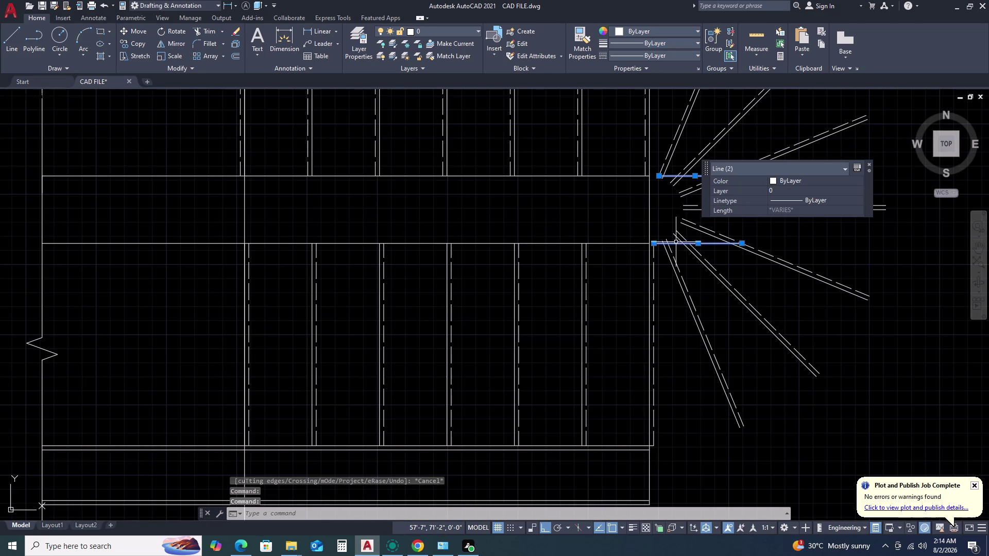
key(Delete)
Fillet the landing's top edge with its end to form the semicircle.
text(F)
key(space)
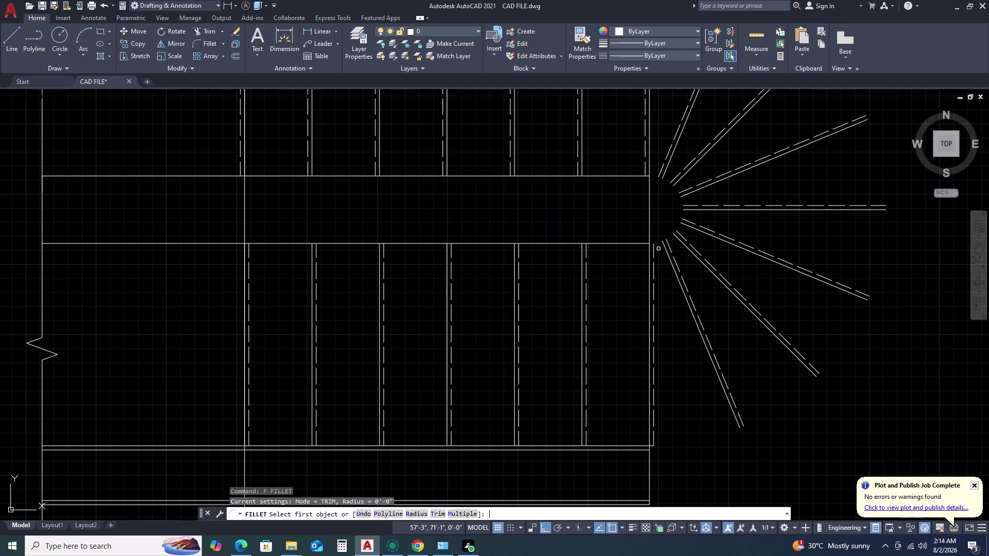
click(632, 175)
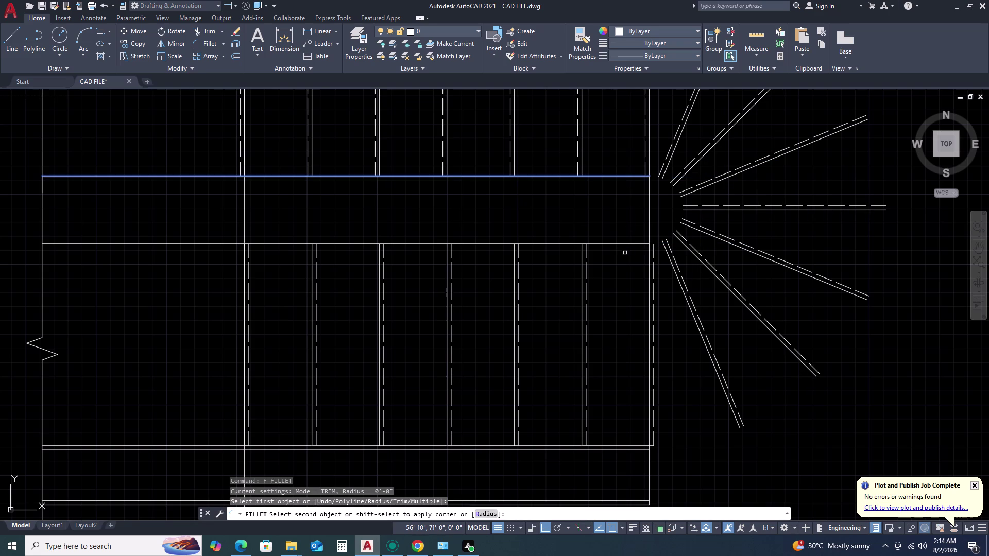
click(625, 241)
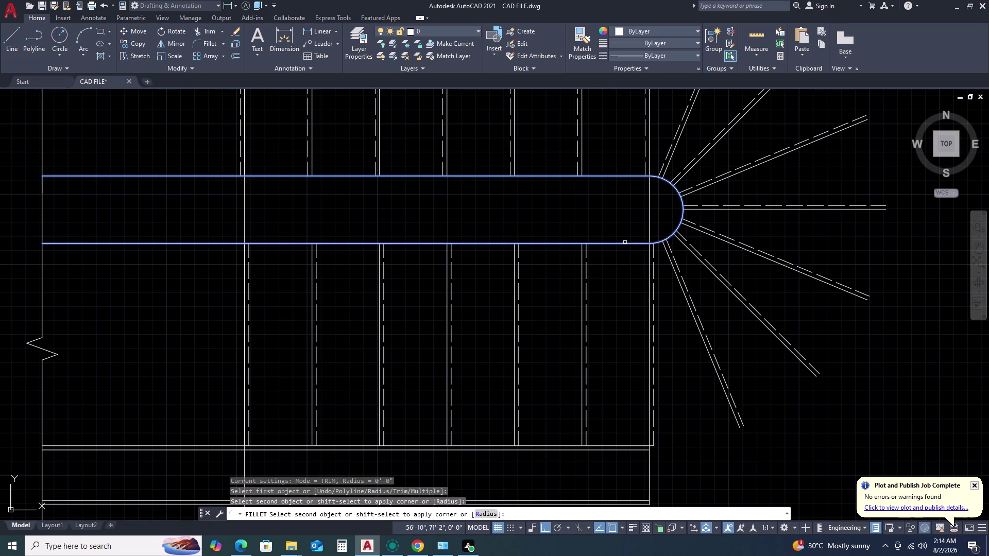
click(625, 243)
scroll(down, 3)
scroll(down, 3)
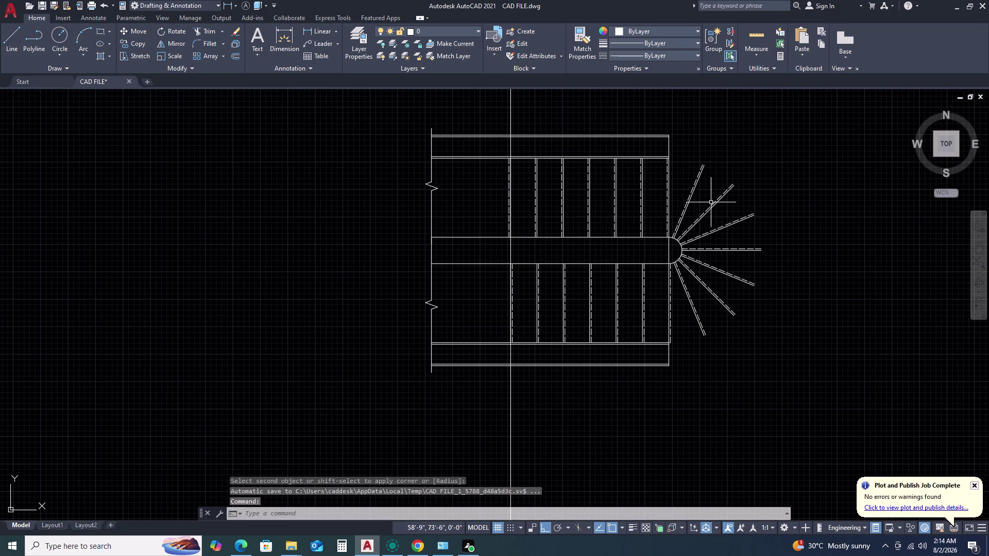
Fillet the upper outer edge line with the outer semicircular edge.
key(space)
scroll(up, 3)
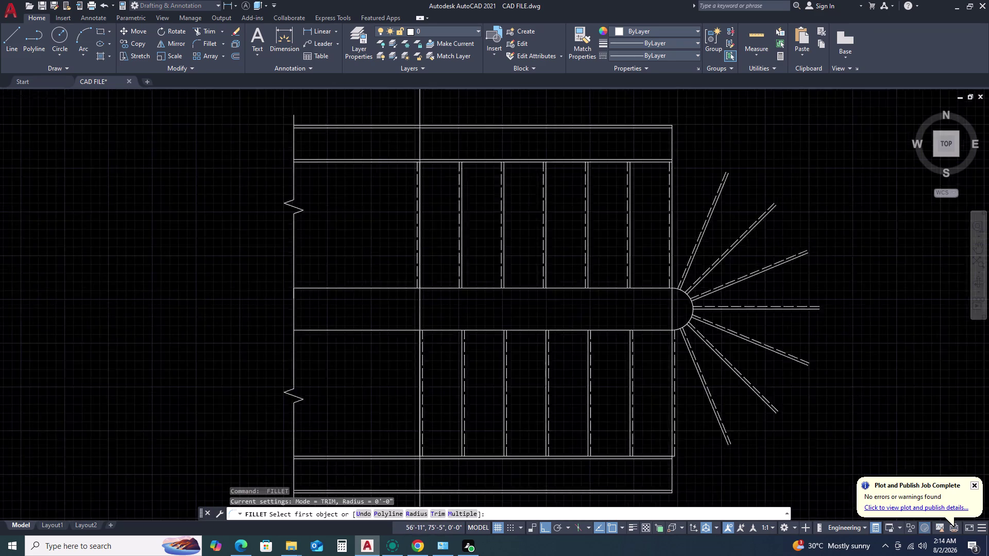
click(655, 169)
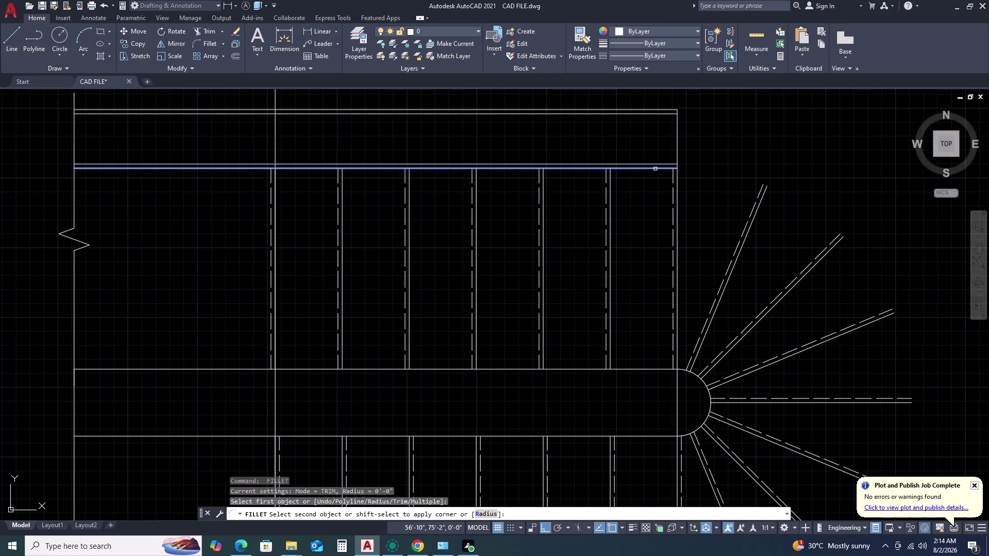
scroll(down, 3)
scroll(up, 3)
scroll(up, 3)
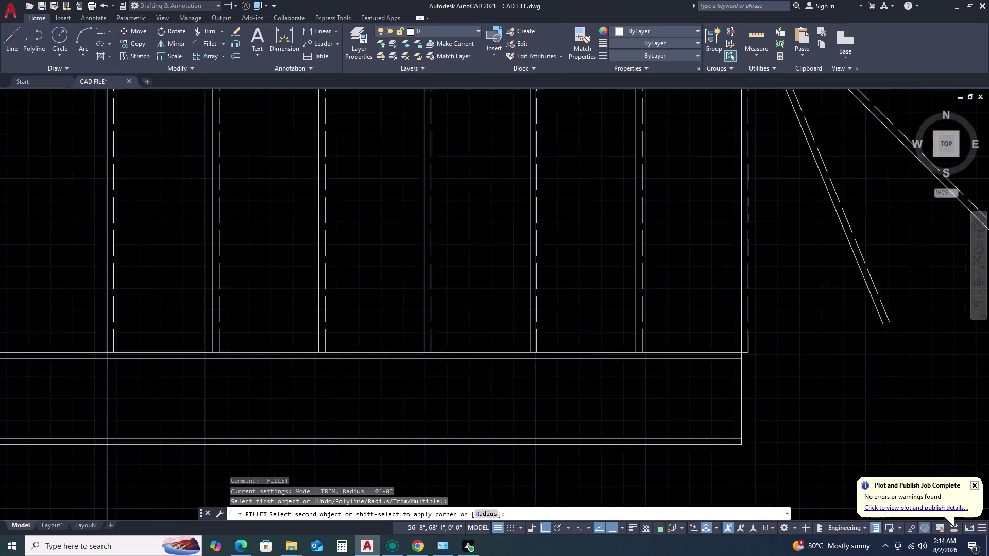
click(678, 340)
scroll(down, 3)
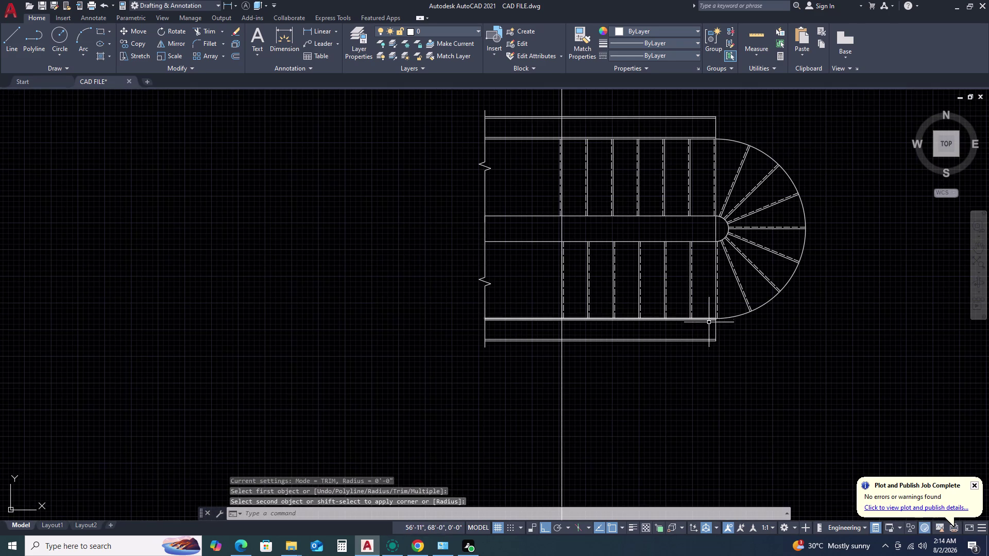
Fillet the lower outer edge line against the top outer edge.
key(space)
scroll(up, 3)
click(696, 321)
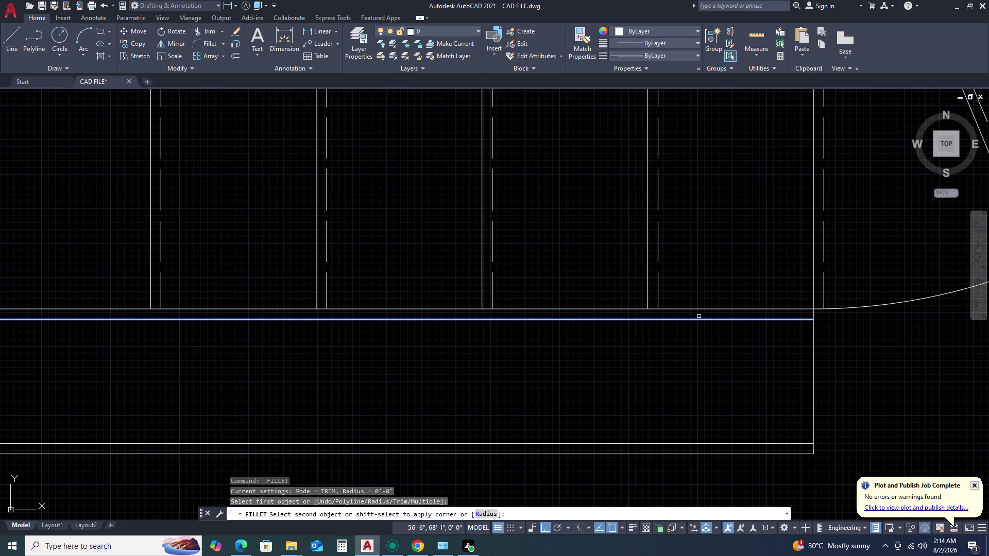
scroll(down, 3)
scroll(down, 3)
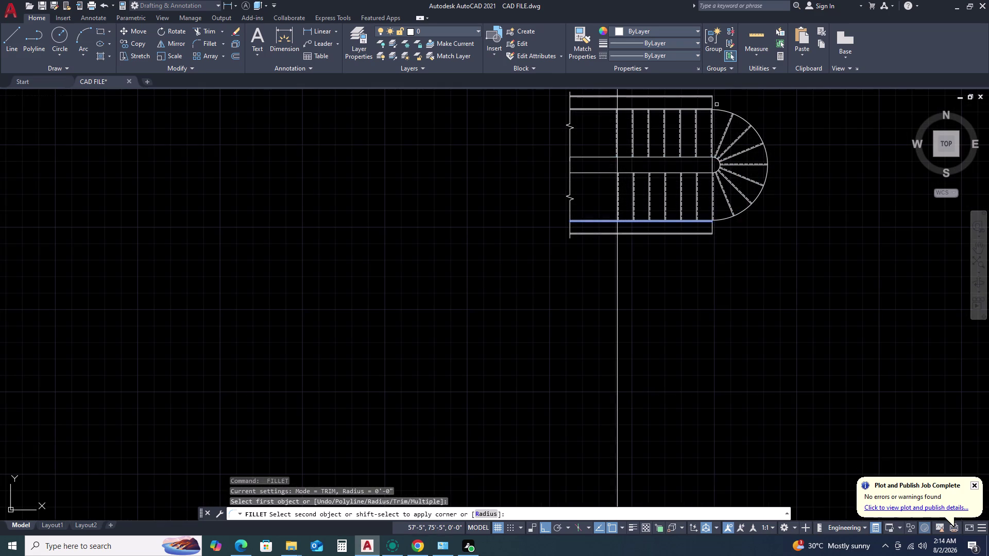
scroll(up, 3)
scroll(up, 3)
click(688, 110)
scroll(down, 3)
Pick the bottom outer edge, then join the outer arc to the top edge.
key(space)
scroll(up, 3)
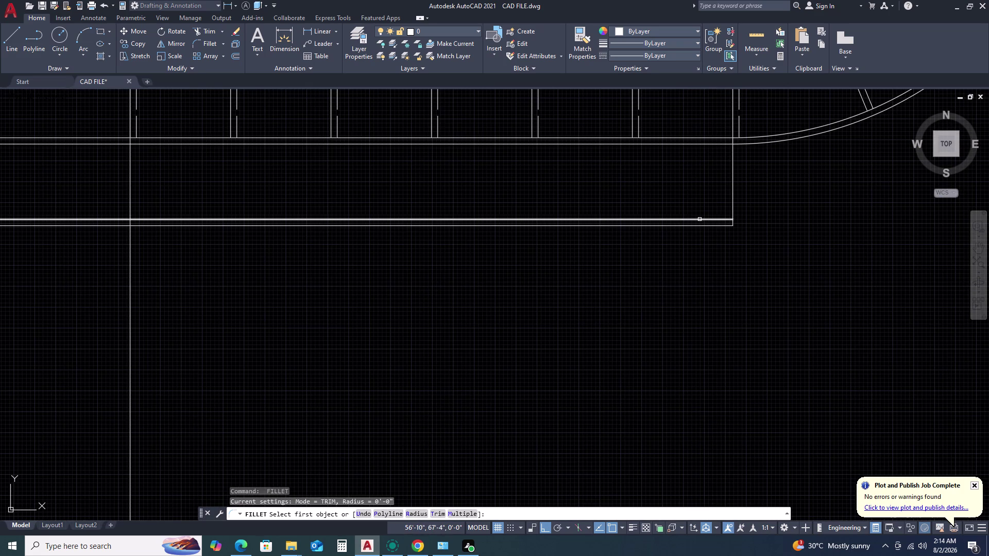
click(700, 219)
scroll(down, 3)
scroll(down, 3)
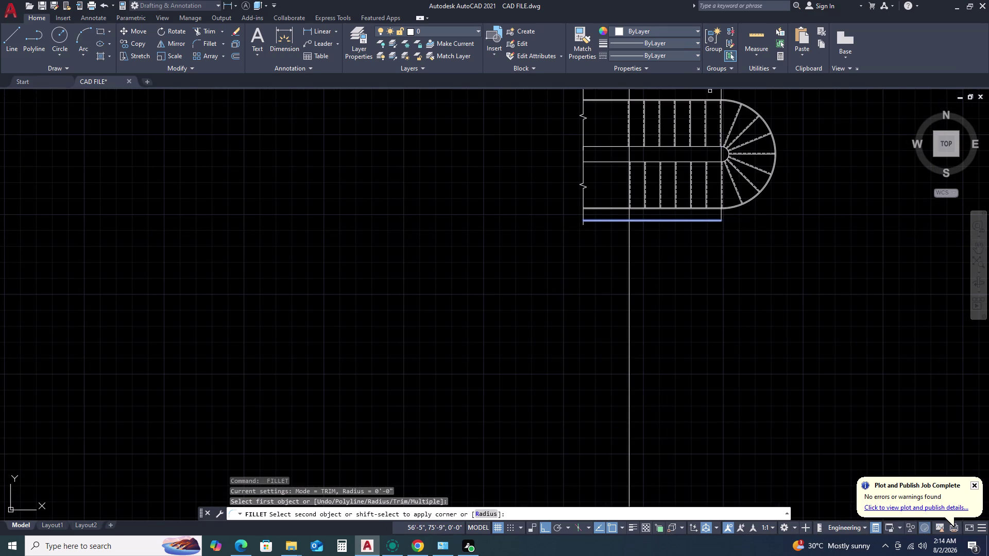
middle_drag(676, 198, 656, 245)
middle_drag(655, 247, 661, 242)
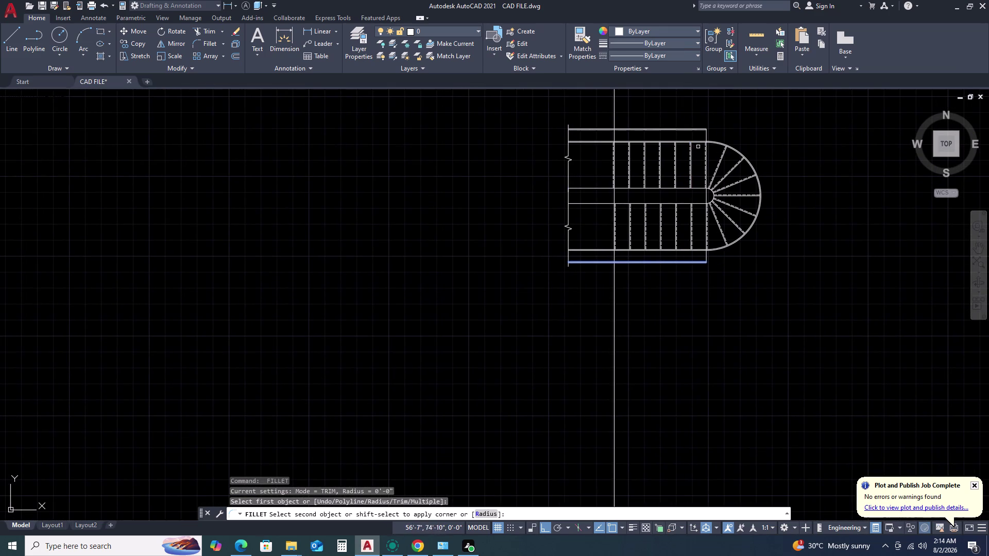
scroll(up, 3)
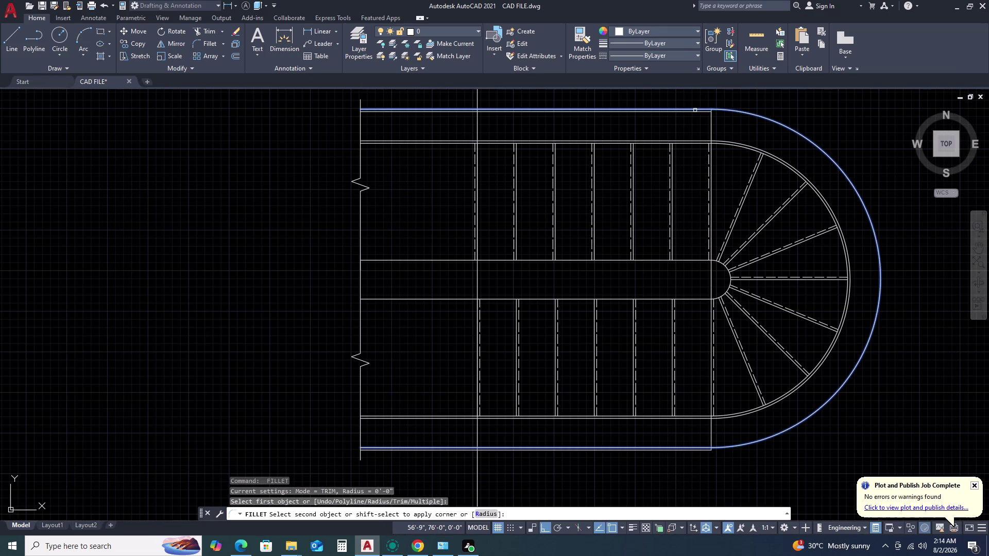
click(695, 111)
Retry the fillet joining the bottom outer edge to the arc.
key(space)
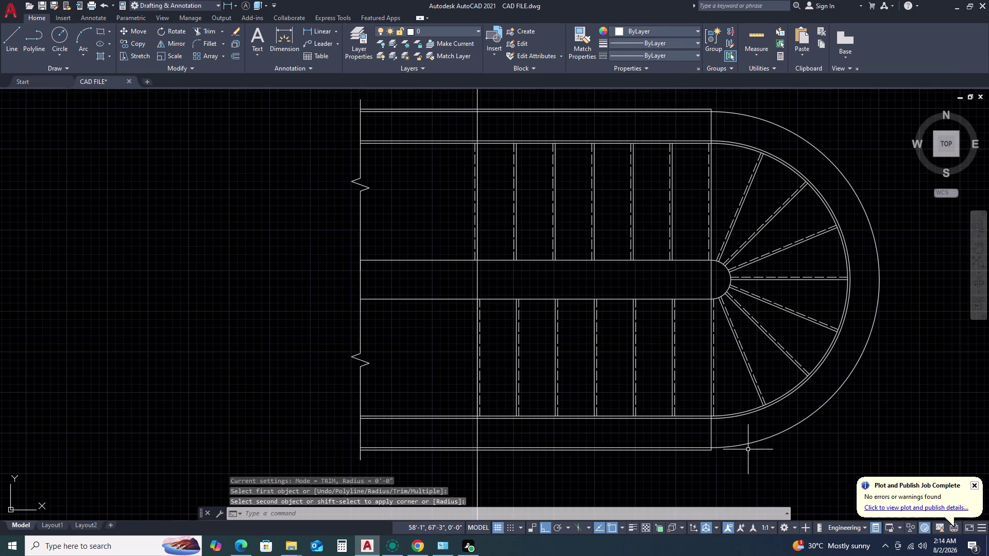
scroll(up, 3)
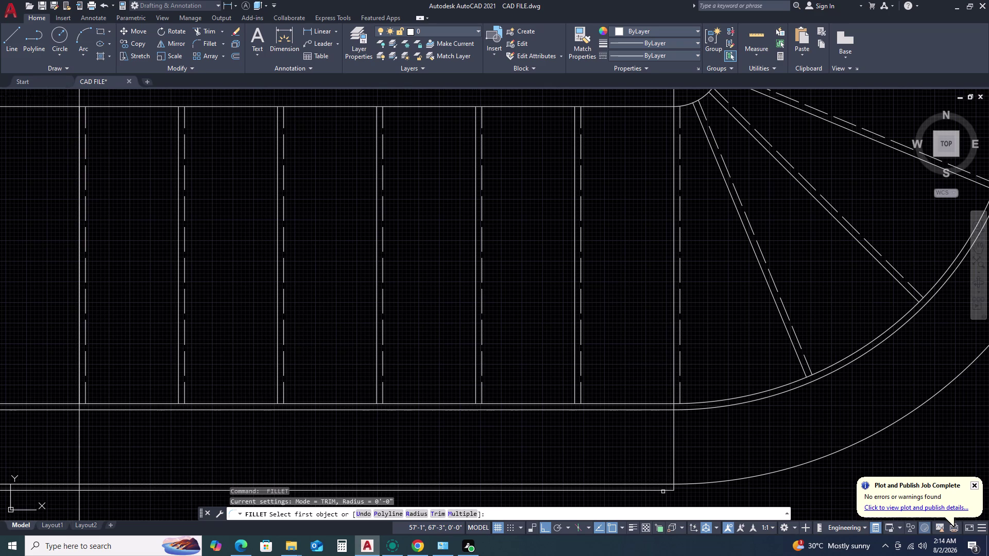
click(663, 492)
scroll(down, 3)
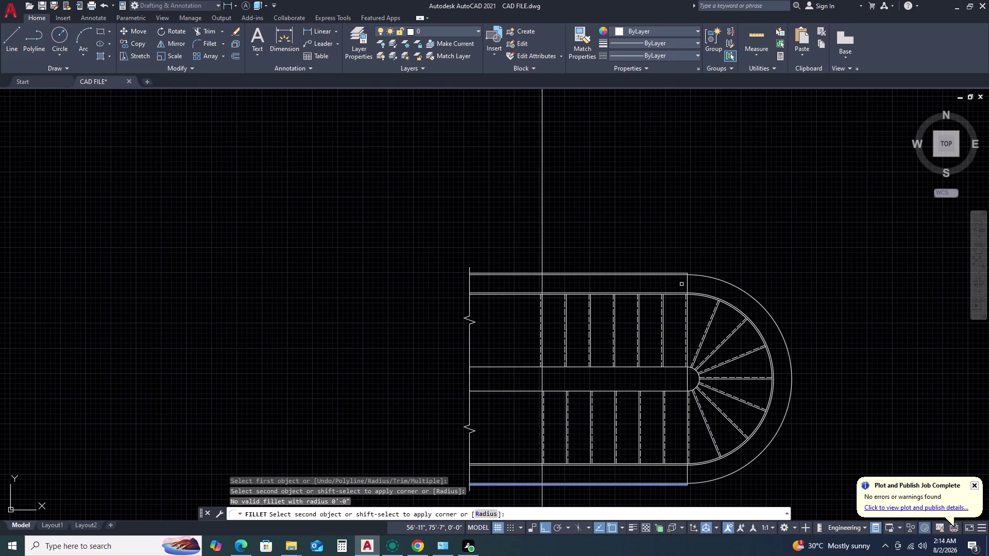
scroll(up, 3)
scroll(up, 3)
click(684, 287)
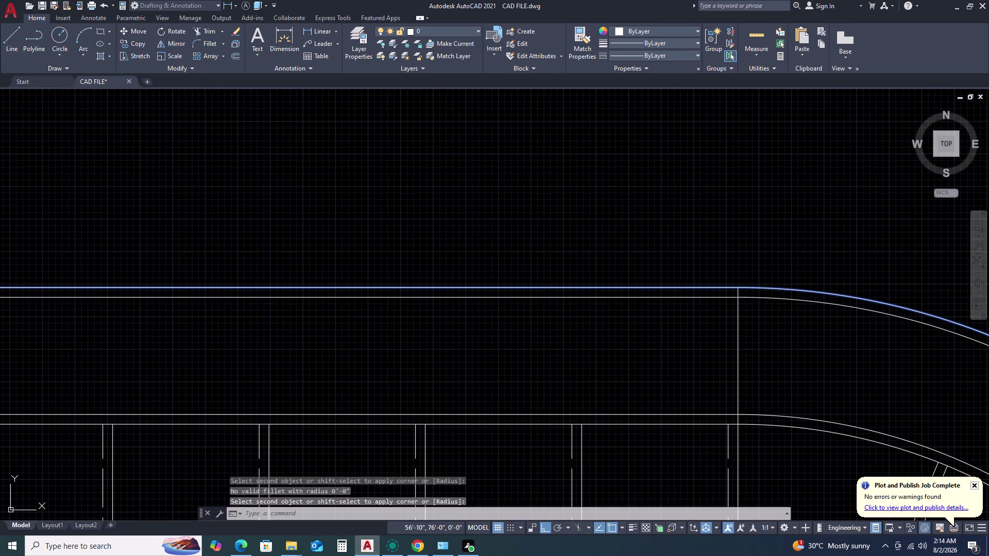
scroll(down, 3)
scroll(down, 3)
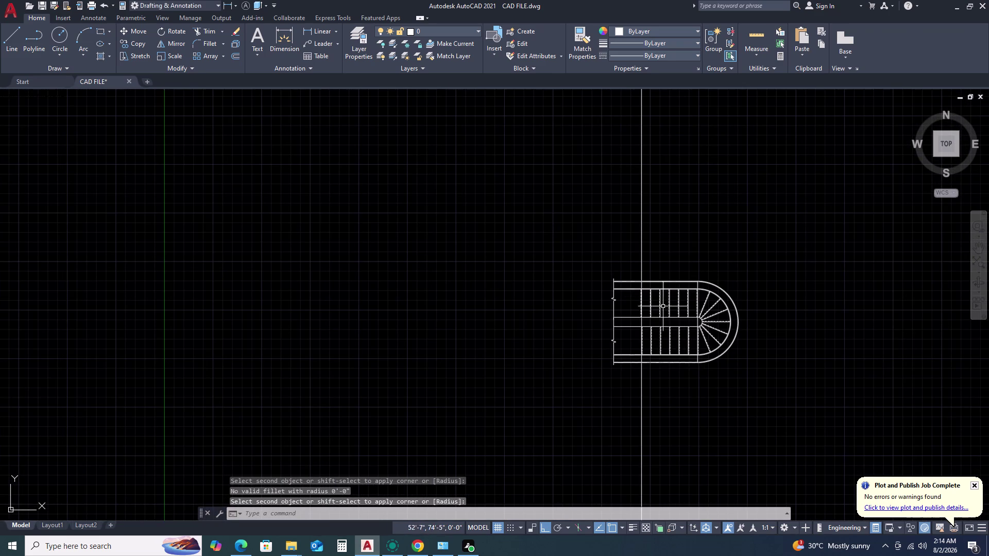
scroll(down, 3)
scroll(up, 3)
Delete the vertical construction line and a nearby stray line.
drag(707, 427, 691, 429)
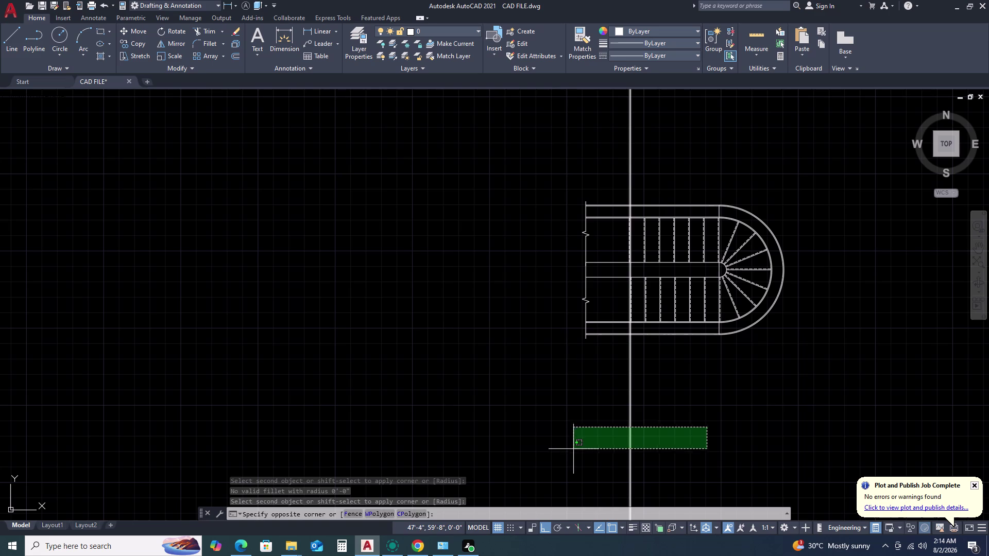
click(573, 450)
key(Delete)
scroll(up, 3)
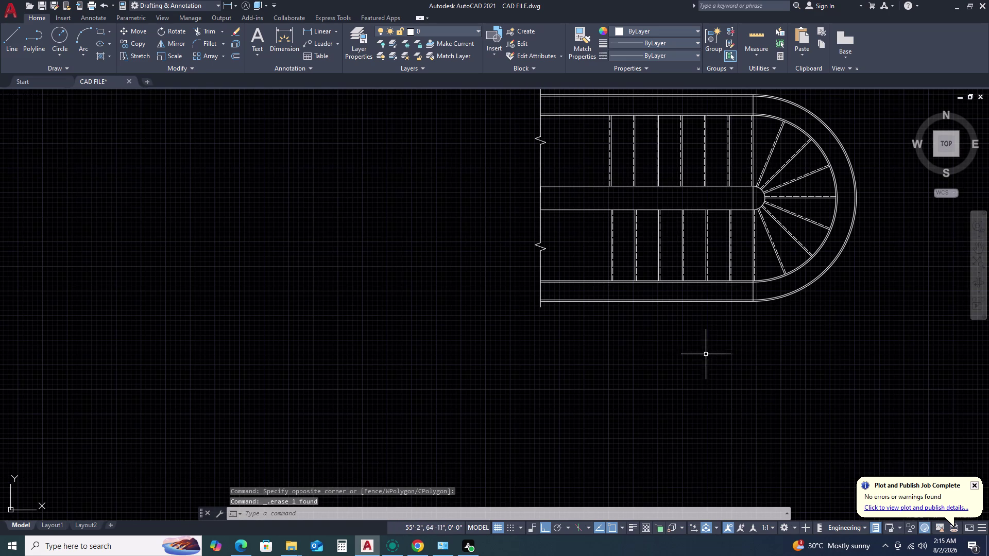
scroll(up, 3)
click(834, 295)
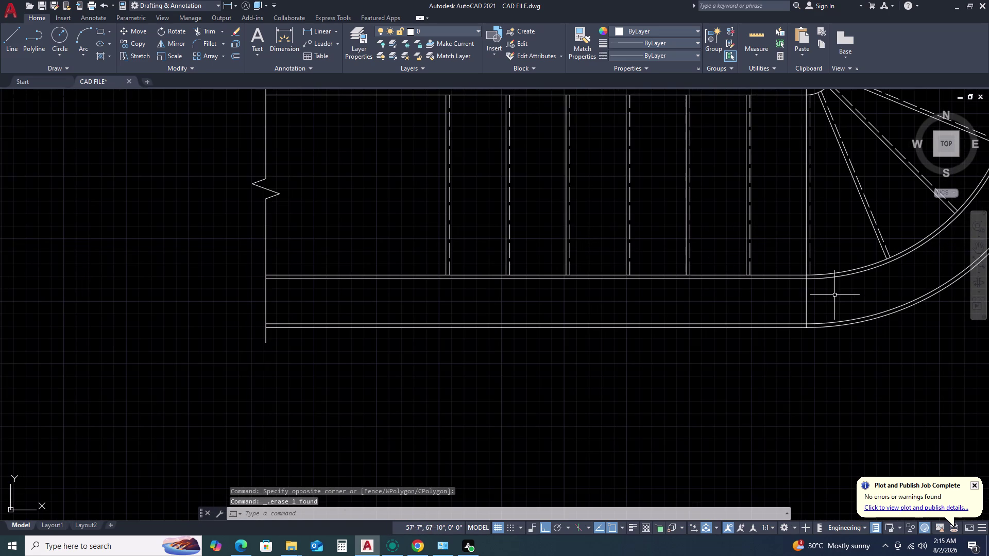
click(782, 303)
key(Delete)
Delete the short leftover line at the stair joint.
scroll(down, 3)
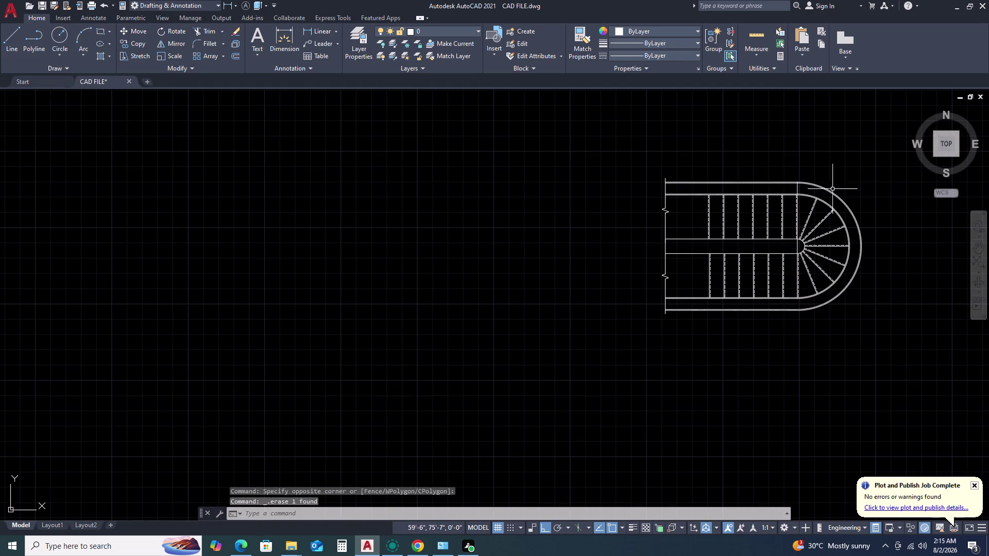
scroll(up, 3)
click(788, 217)
click(753, 229)
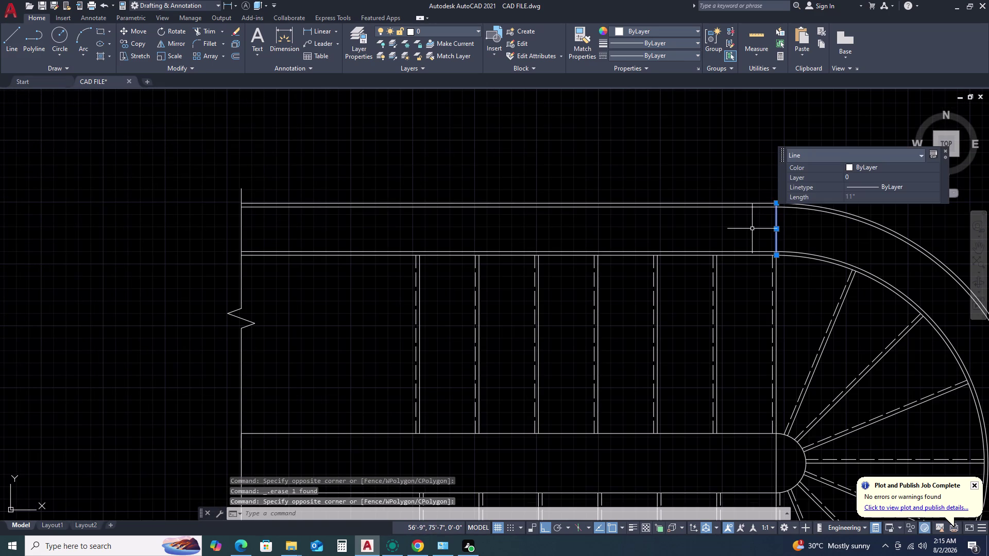
key(Delete)
Pan across the staircase and delete the stray line at the landing.
scroll(down, 3)
middle_drag(821, 310, 721, 242)
middle_click(715, 228)
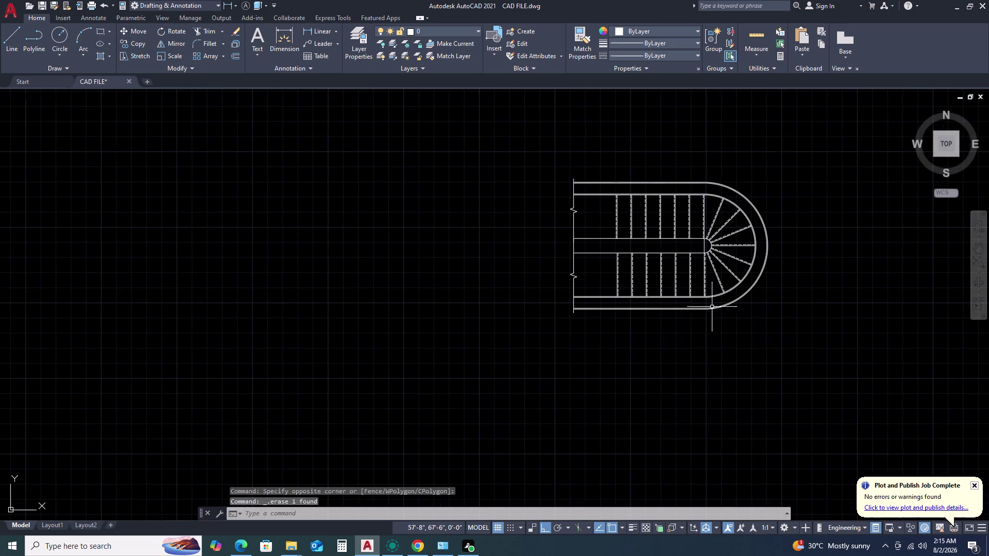
scroll(up, 3)
middle_drag(737, 313, 691, 275)
middle_click(687, 267)
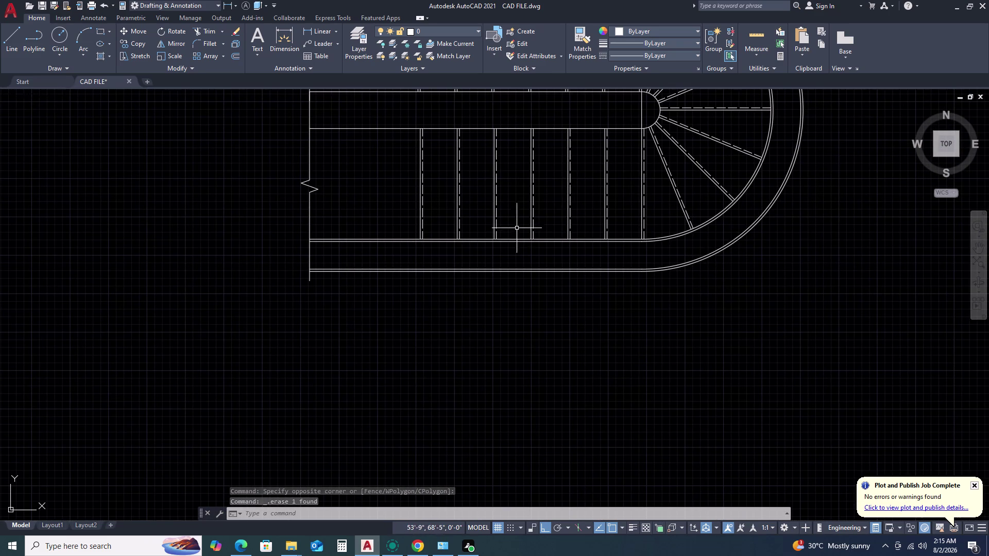
middle_drag(593, 252, 613, 252)
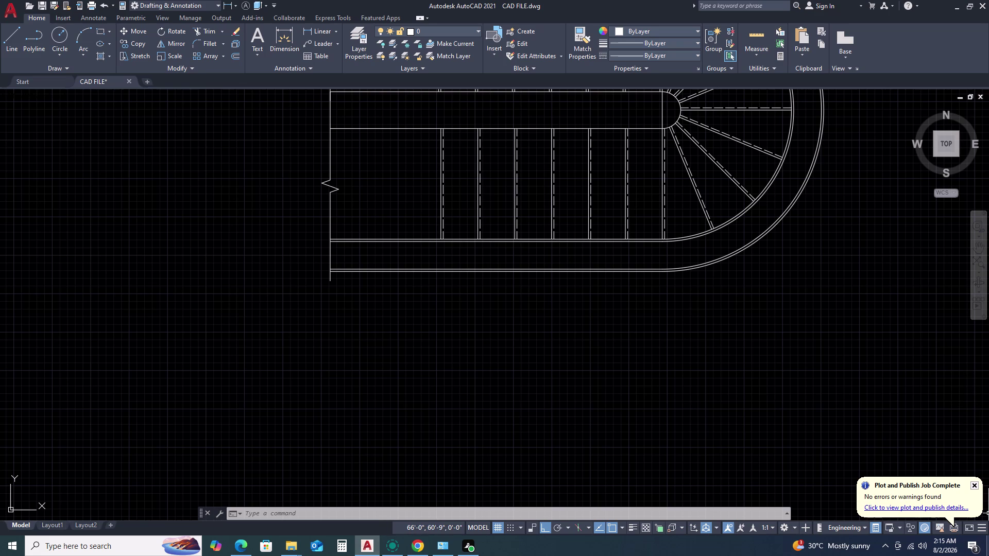
scroll(up, 3)
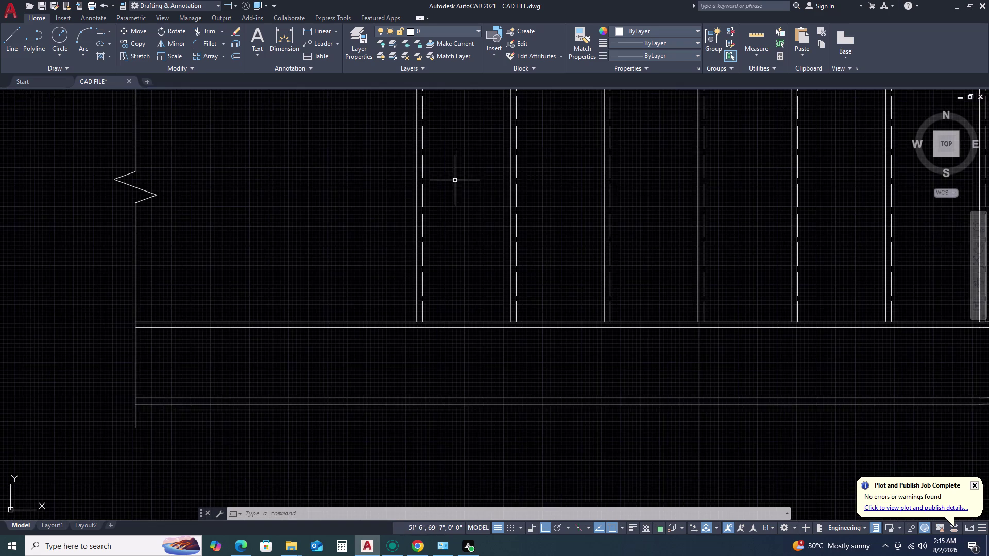
scroll(down, 3)
middle_drag(537, 169, 510, 237)
scroll(up, 3)
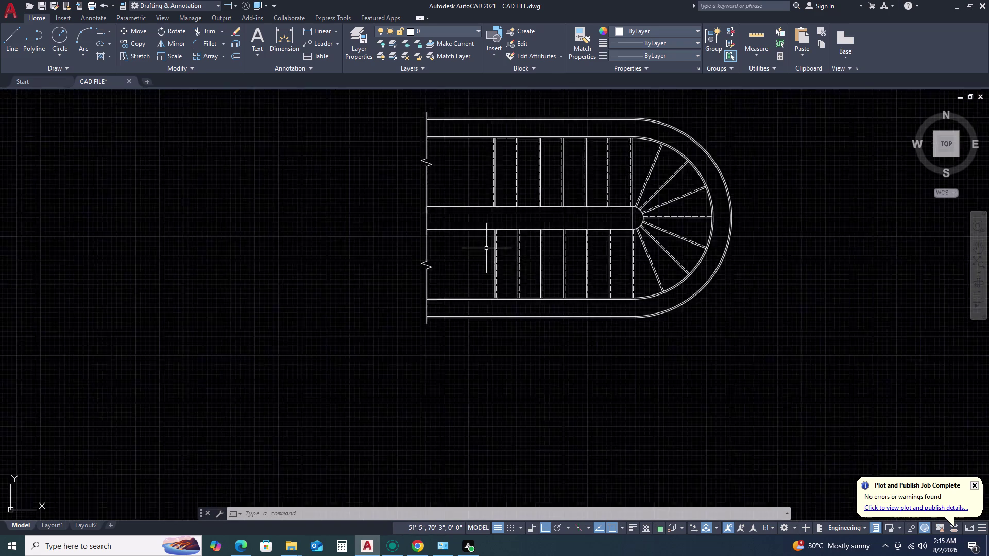
scroll(up, 3)
click(731, 201)
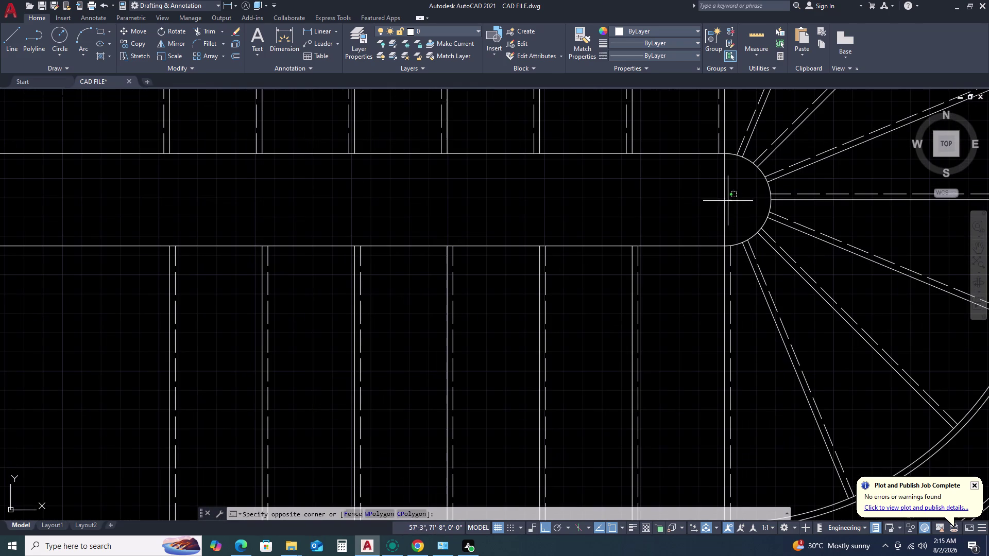
click(689, 205)
key(Delete)
Pan the view across the staircase toward the lower flight.
scroll(down, 3)
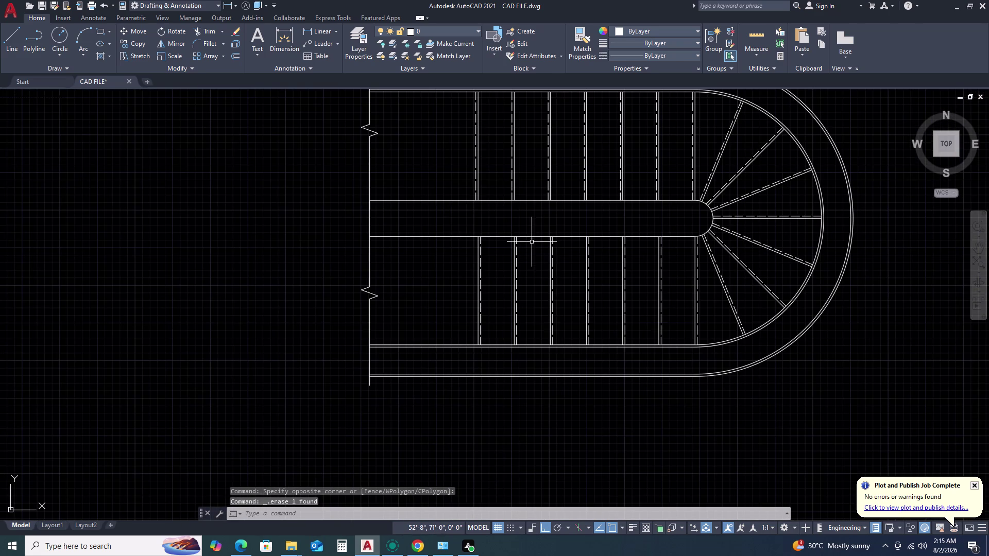
middle_drag(533, 242, 555, 229)
middle_click(582, 212)
scroll(down, 3)
scroll(up, 3)
middle_drag(583, 267, 562, 222)
middle_click(561, 220)
scroll(down, 3)
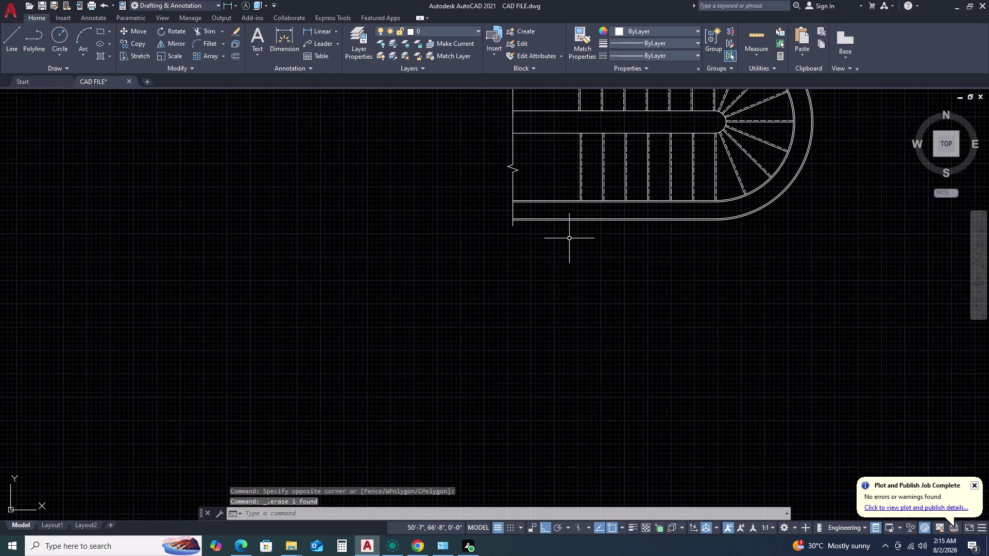
Place a vertical XL construction line at the lower flight's first tread endpoint.
key(x)
key(l)
key(space)
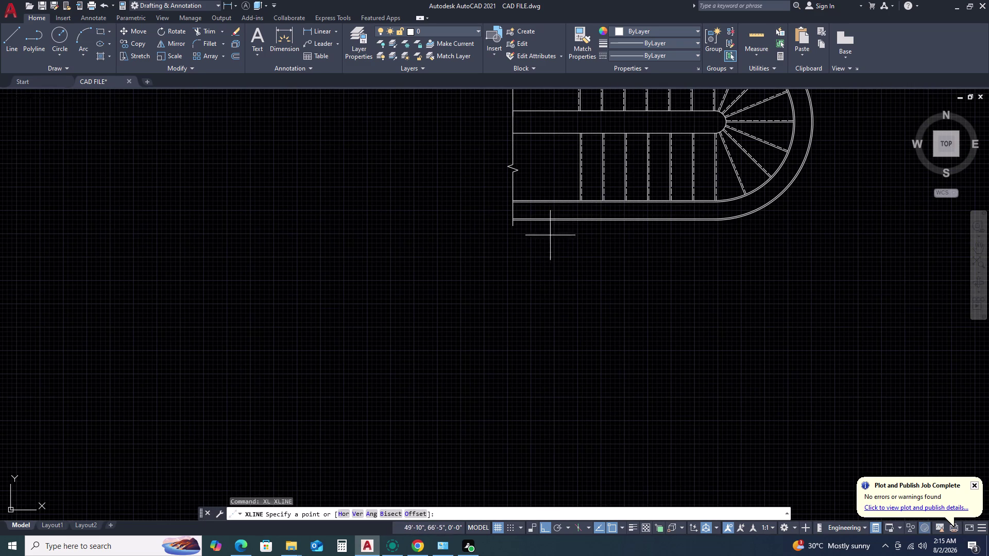
key(v)
key(space)
scroll(up, 3)
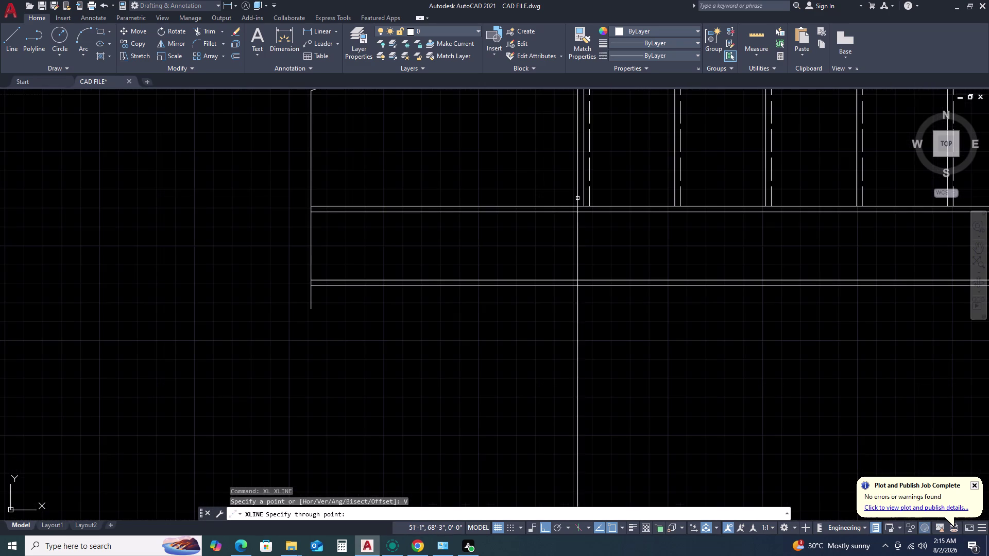
click(584, 202)
scroll(down, 3)
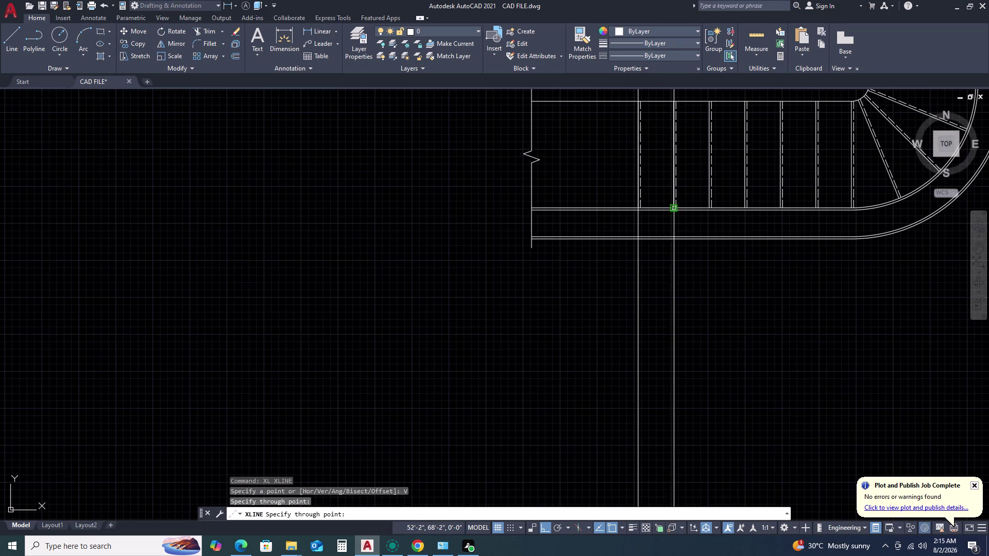